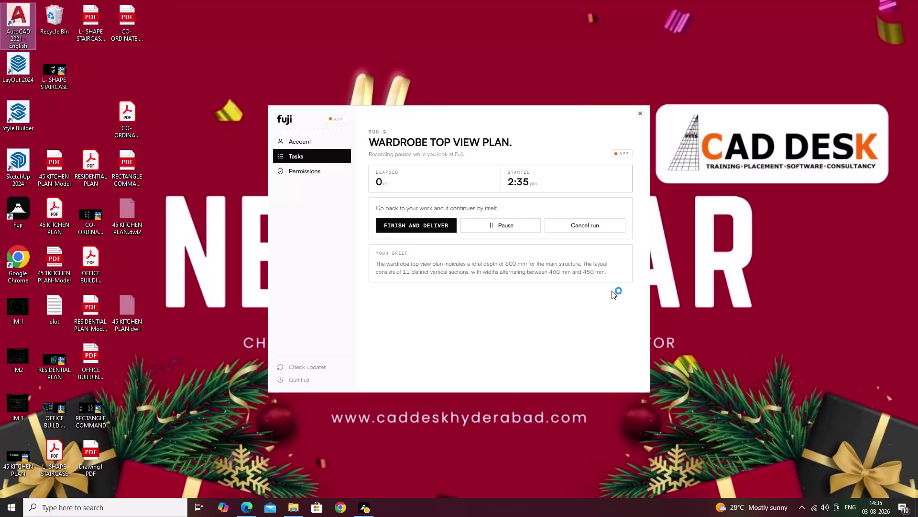
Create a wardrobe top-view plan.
Leave the Fuji task running and bring up AutoCAD 2021's start page.
key(space)
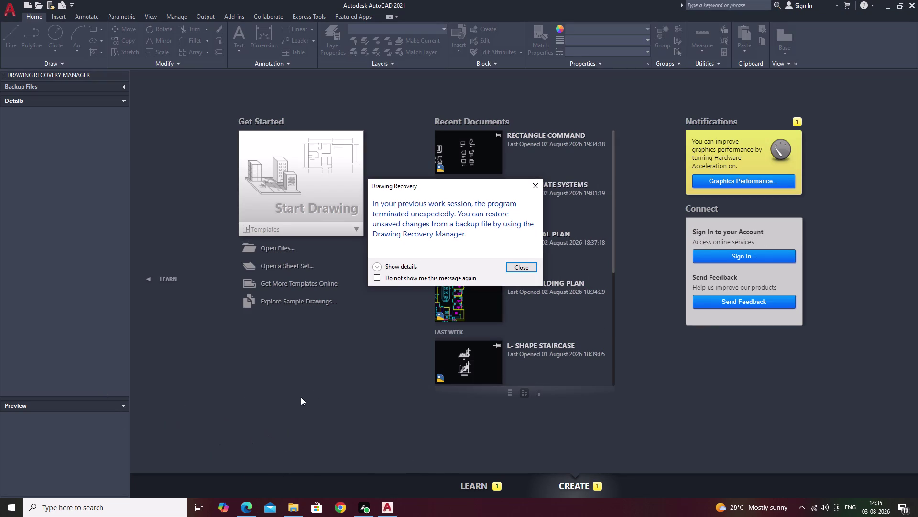
Dismiss the Drawing Recovery notice.
click(314, 173)
right_click(539, 184)
click(539, 183)
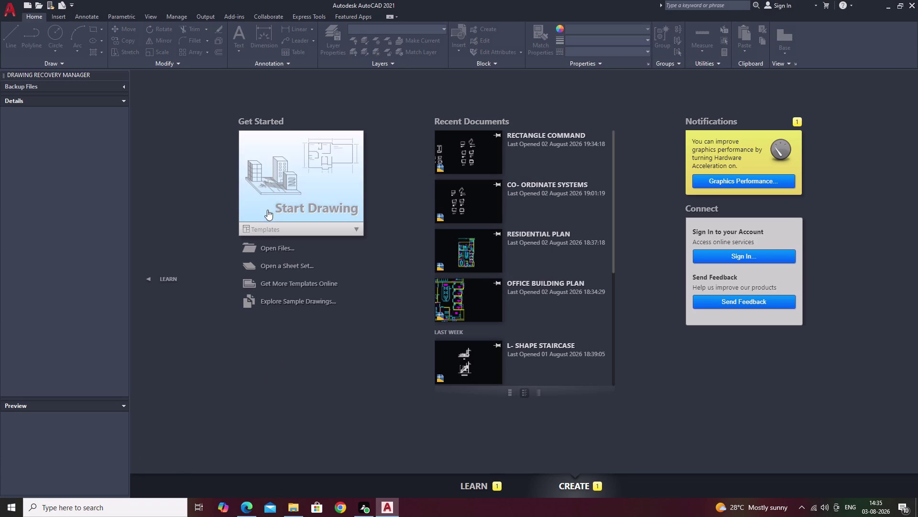
Start a new blank drawing, Drawing1, from the start page.
double_click(288, 166)
click(311, 185)
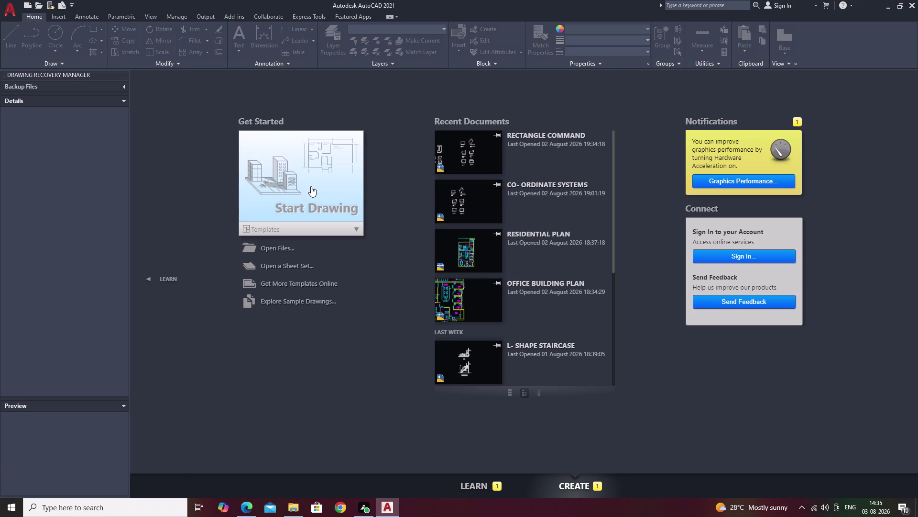
click(311, 186)
key(Escape)
click(322, 189)
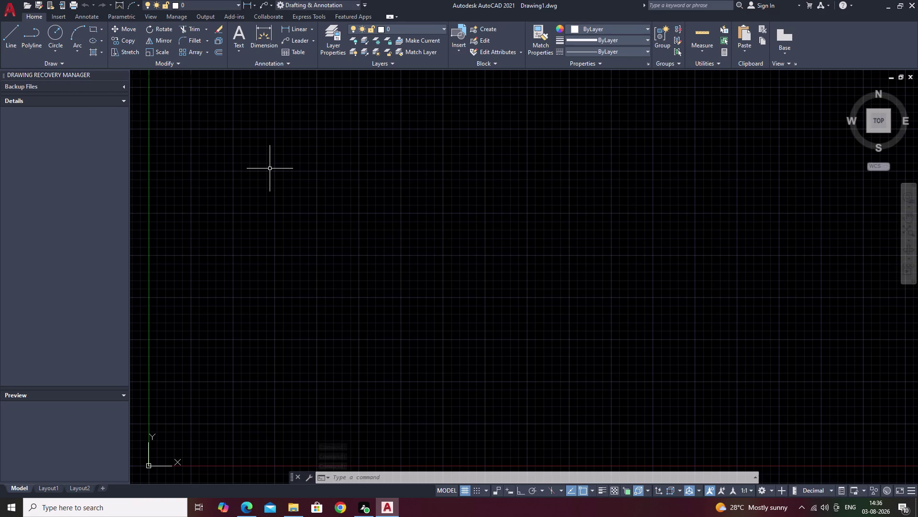
Narrow the recovery panel and set Drawing Units length precision to 0 via UN.
drag(130, 233, 39, 234)
scroll(down, 3)
scroll(down, 3)
middle_drag(449, 247, 264, 354)
middle_drag(342, 325, 568, 315)
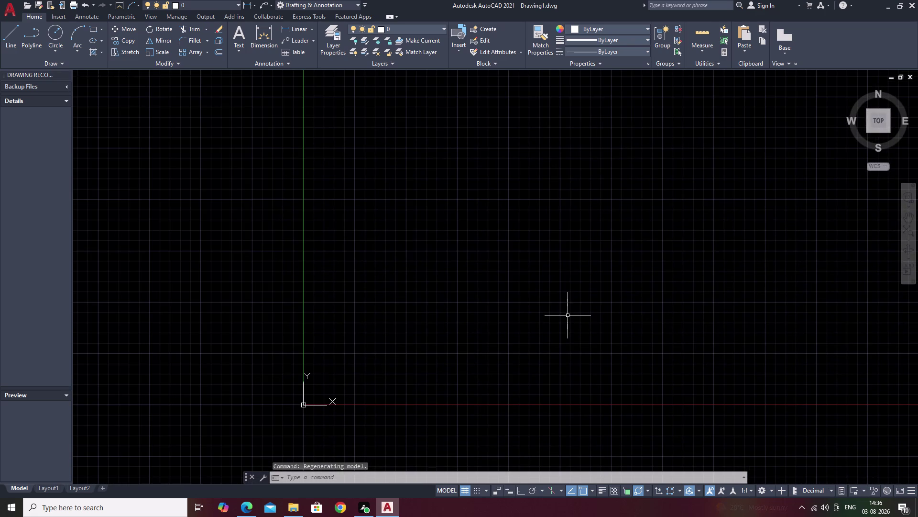
text(UN)
key(space)
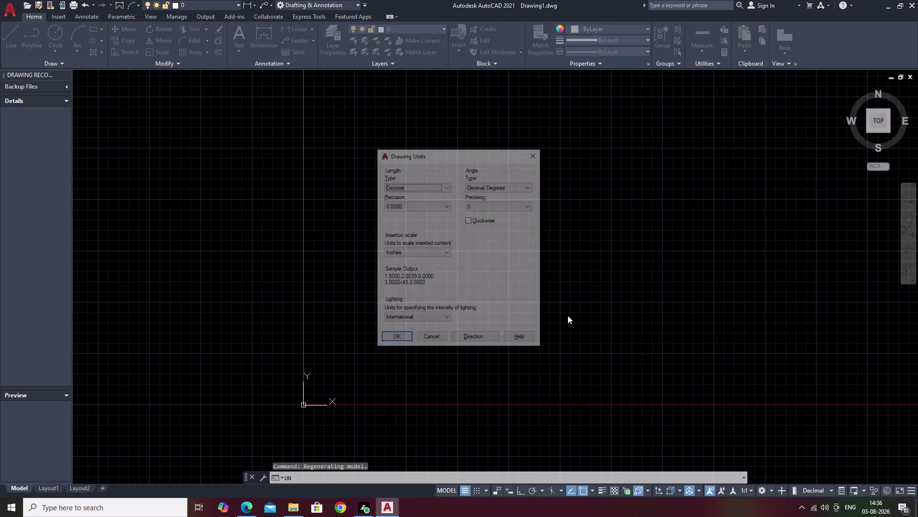
click(430, 206)
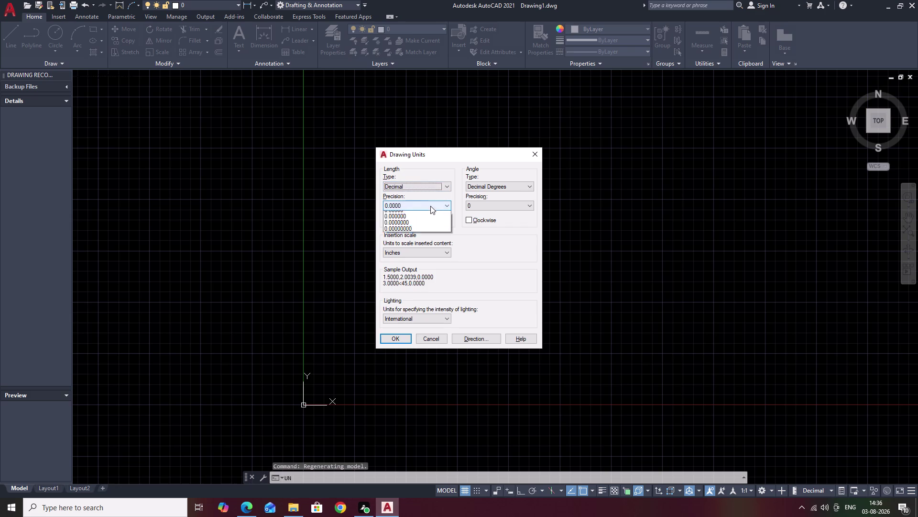
click(427, 215)
click(431, 251)
click(551, 251)
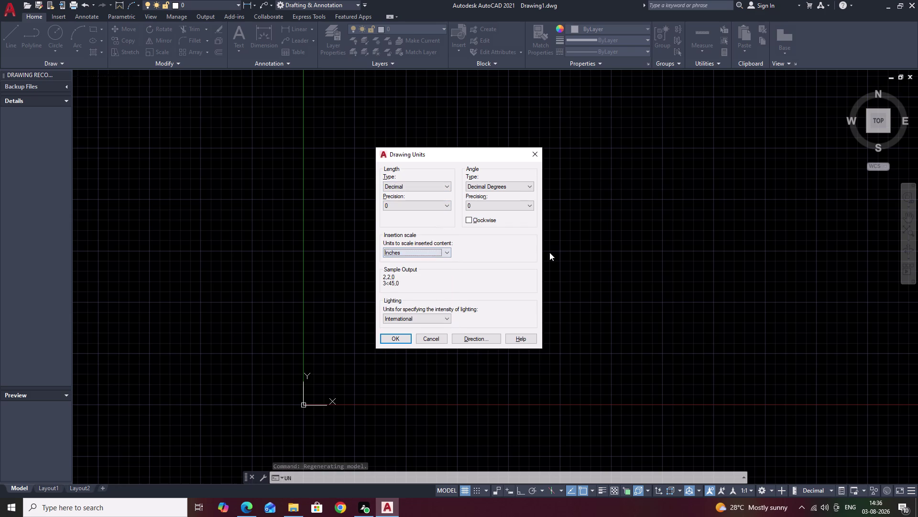
click(404, 338)
Open the dimension style manager and begin modifying the Standard style.
text(D)
key(space)
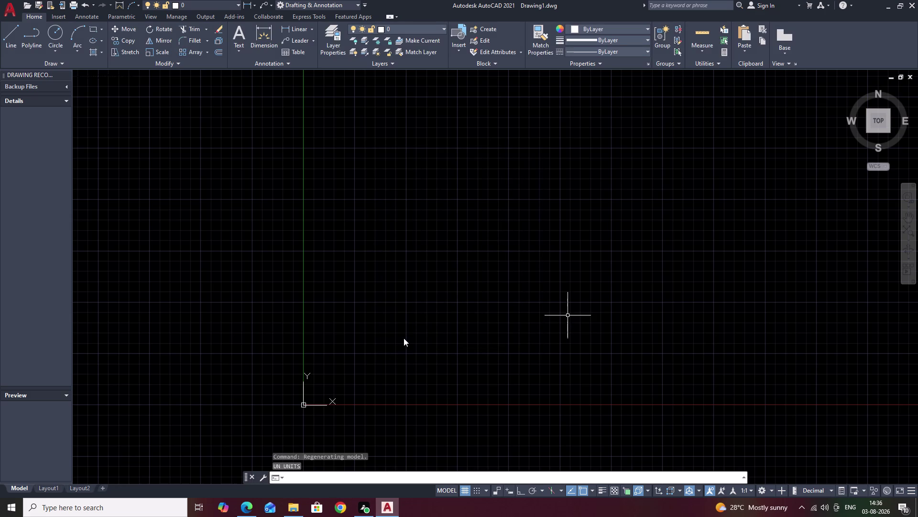
click(554, 231)
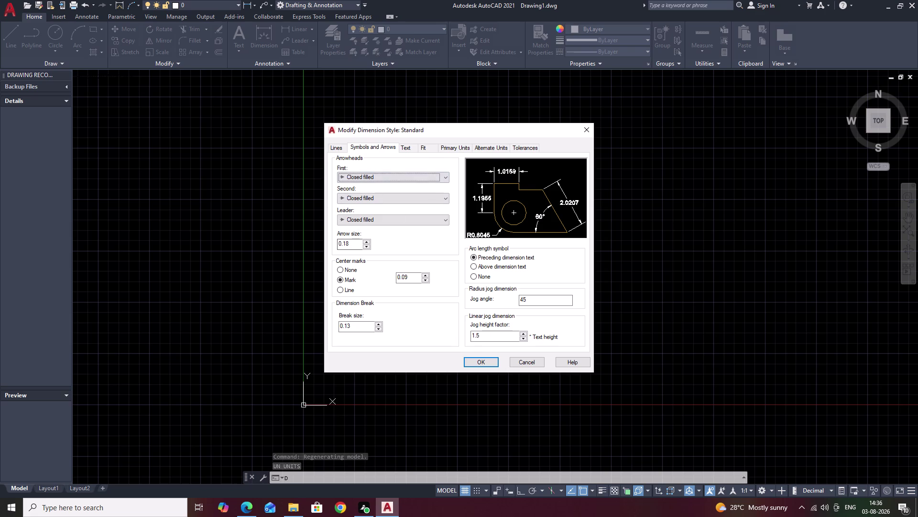
Set the Standard style's arrow size to 60 and text height to 60.
drag(352, 244, 317, 247)
key(BackSpace)
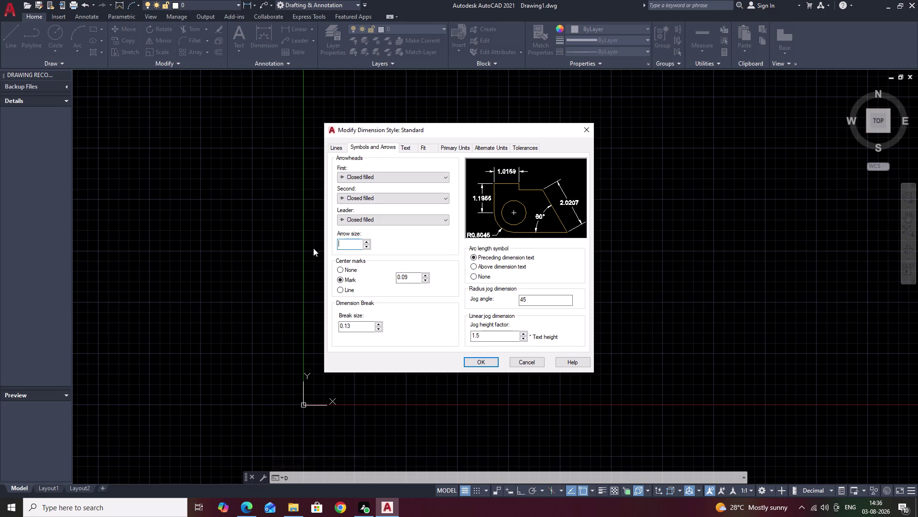
text(100)
key(BackSpace)
key(BackSpace)
key(BackSpace)
text(60)
click(409, 148)
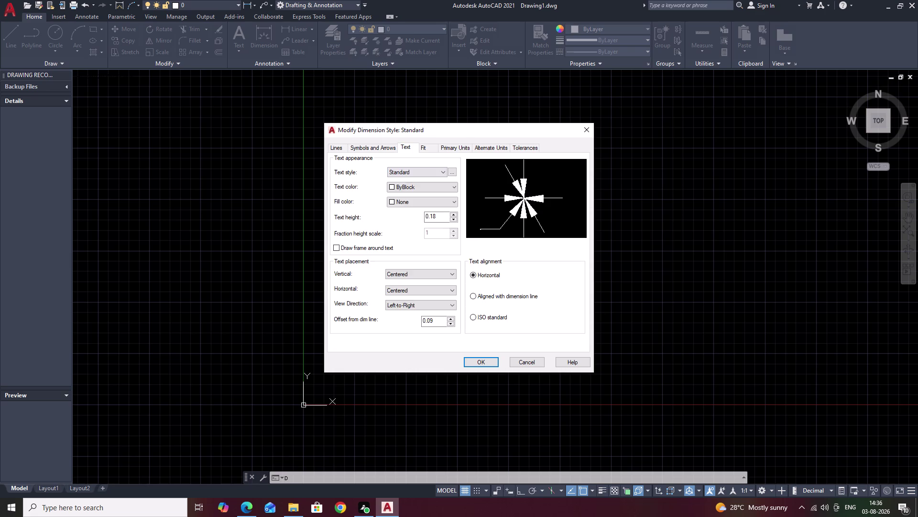
drag(438, 216, 408, 217)
key(BackSpace)
text(60)
Keep decimal unit format with whole-number primary units precision.
click(468, 148)
click(436, 169)
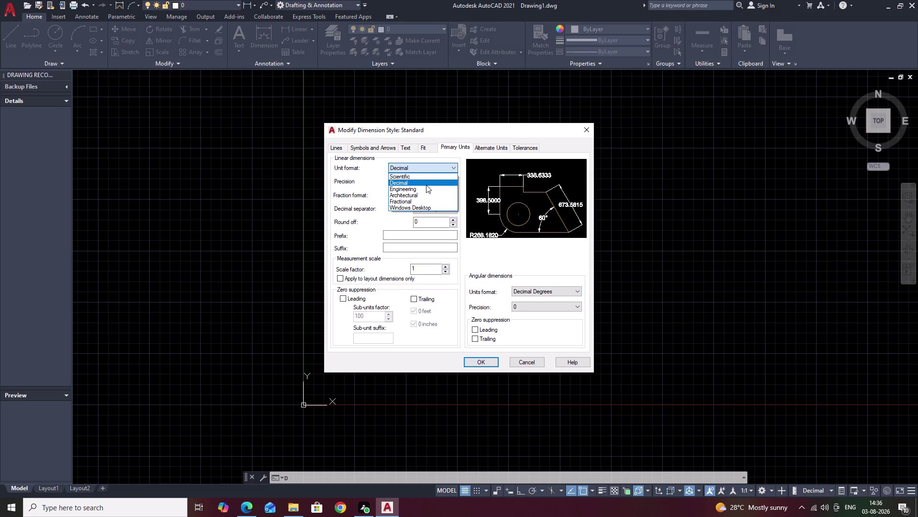
click(426, 185)
click(424, 182)
click(422, 189)
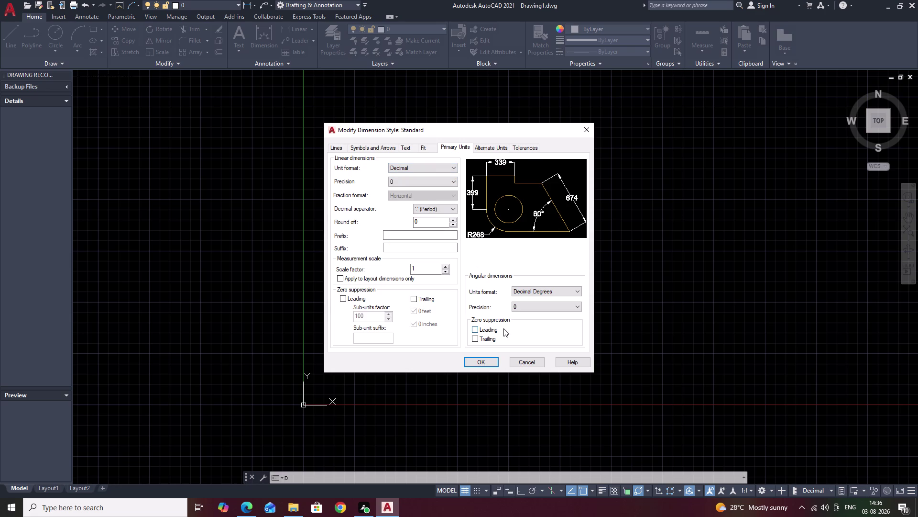
Review the text and arrow settings, then save the Standard style changes.
click(408, 147)
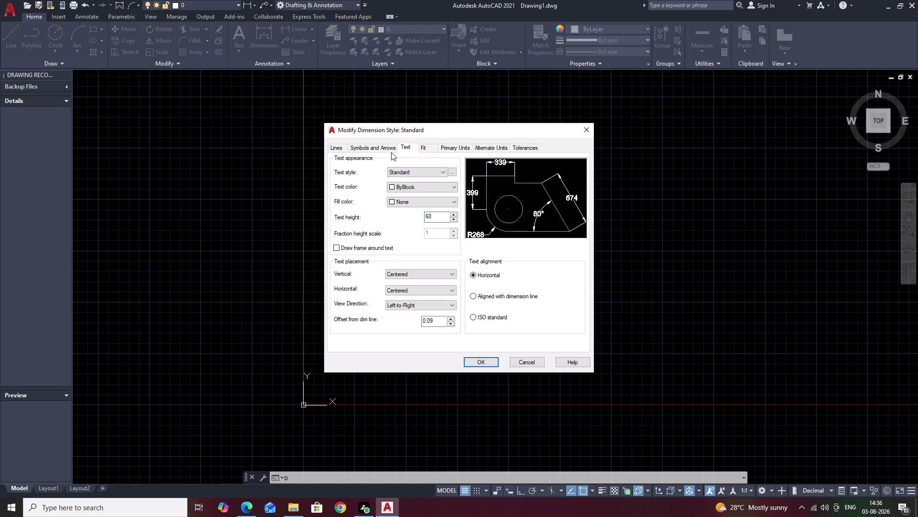
click(391, 147)
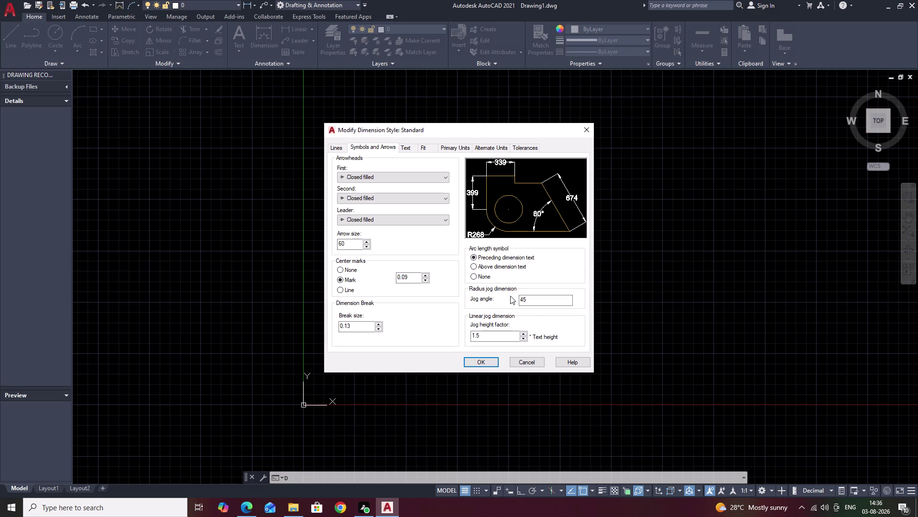
click(489, 364)
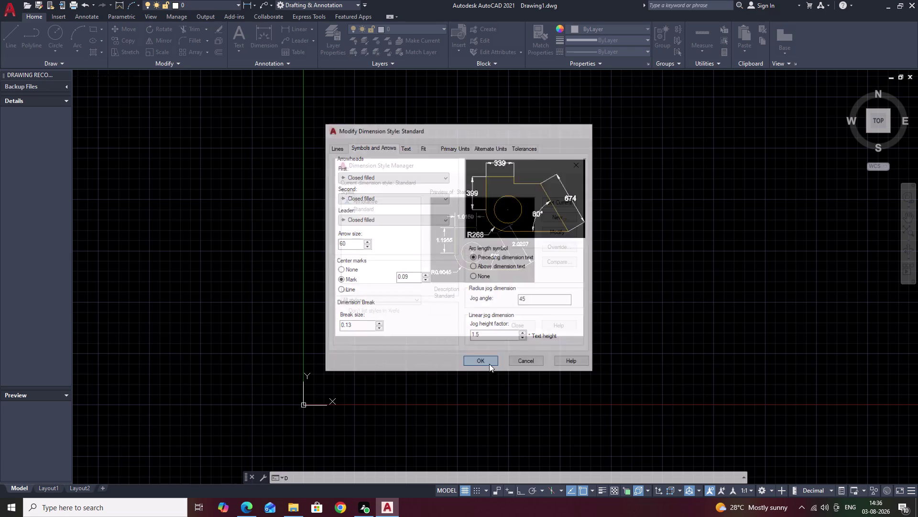
click(522, 326)
middle_drag(656, 245, 602, 261)
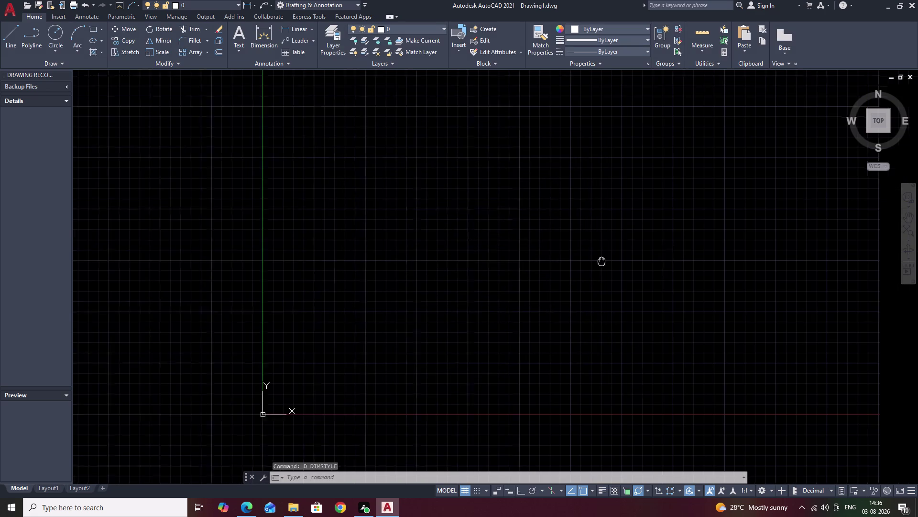
middle_drag(602, 260, 357, 388)
middle_drag(444, 325, 420, 346)
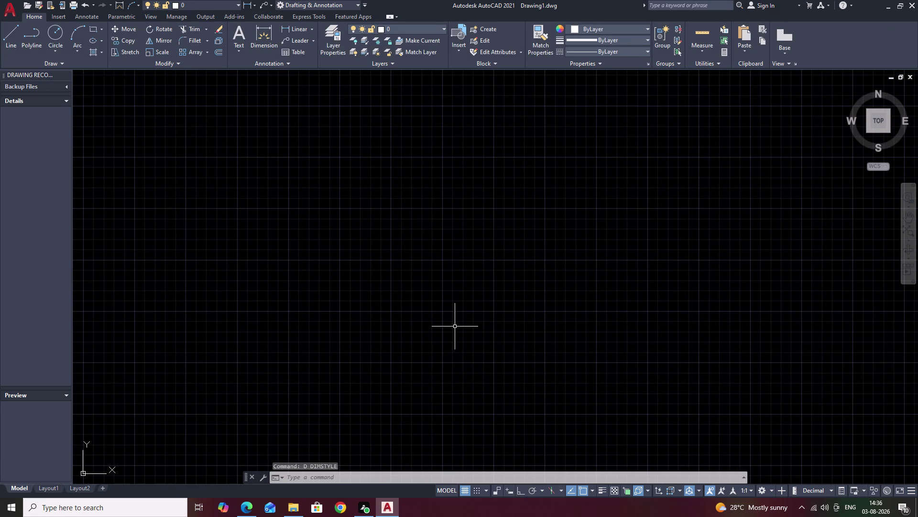
text(L)
key(space)
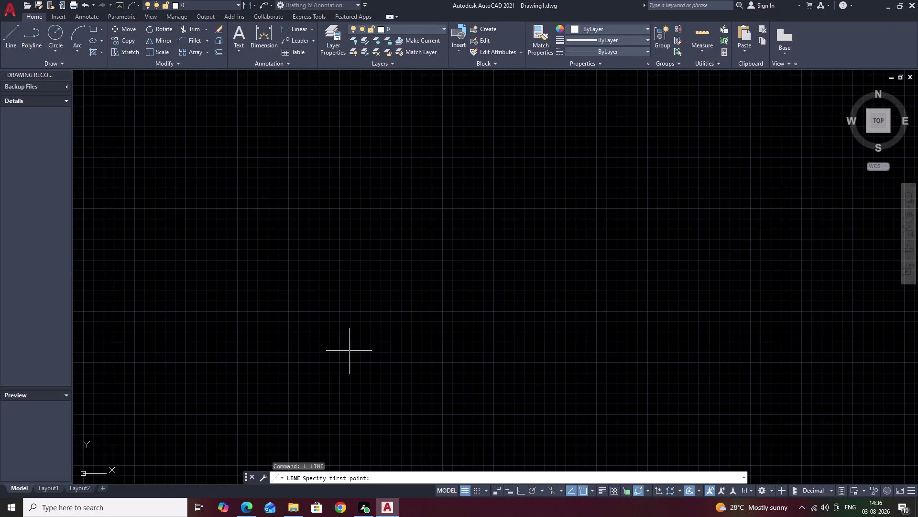
click(339, 362)
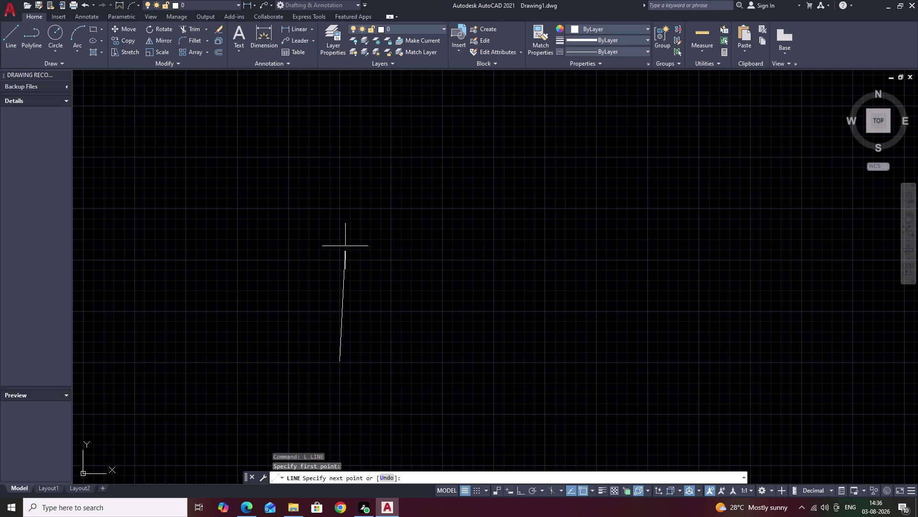
key(F8)
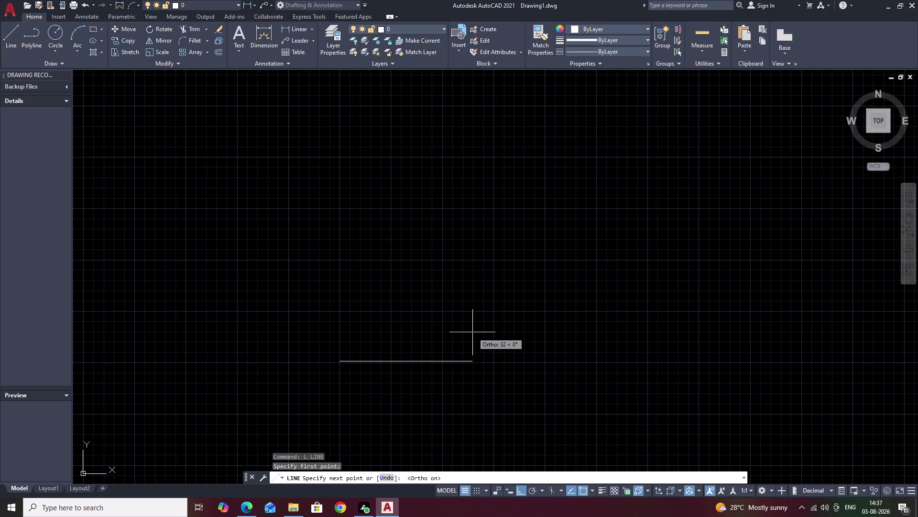
text(230)
key(space)
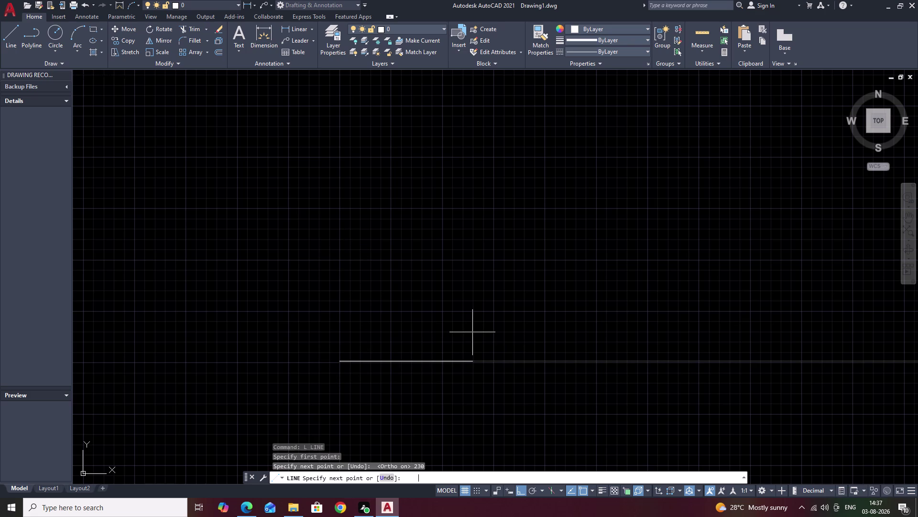
scroll(down, 3)
scroll(down, 3)
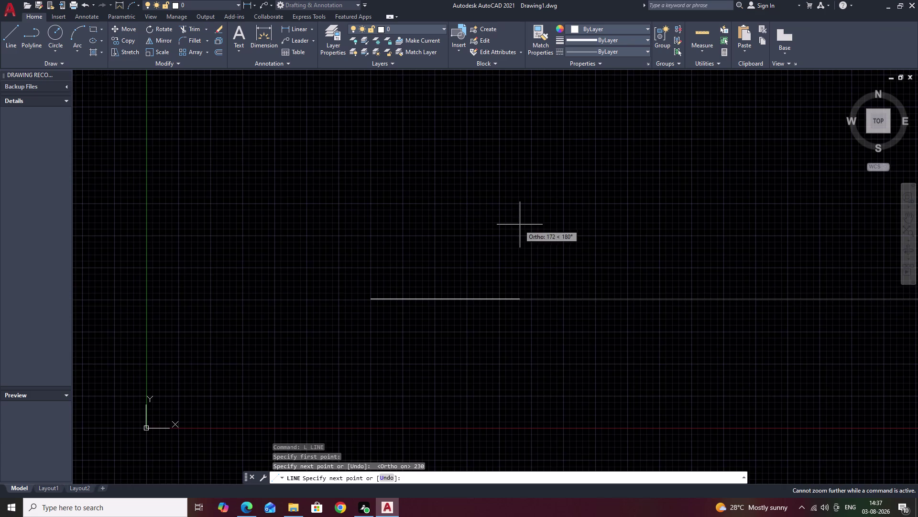
scroll(down, 3)
key(Escape)
scroll(down, 3)
middle_drag(701, 303, 535, 341)
click(549, 335)
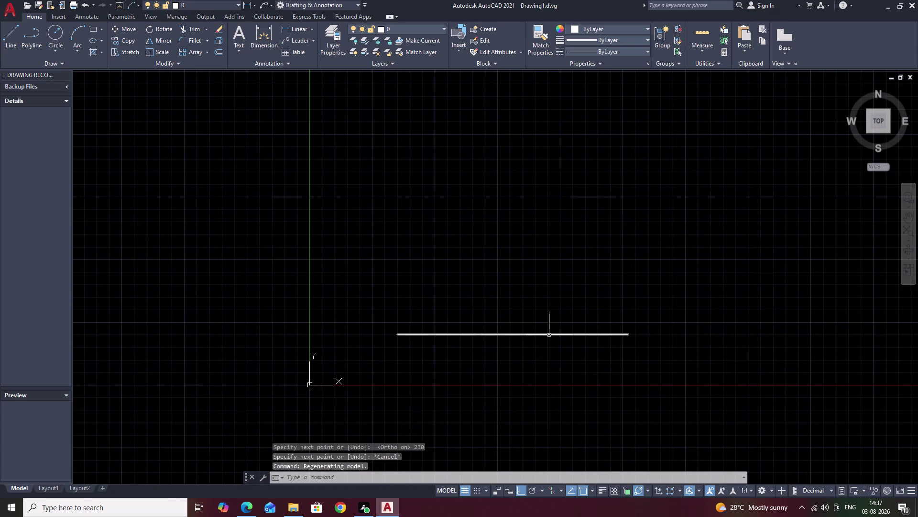
text(E)
key(space)
middle_drag(551, 266, 306, 390)
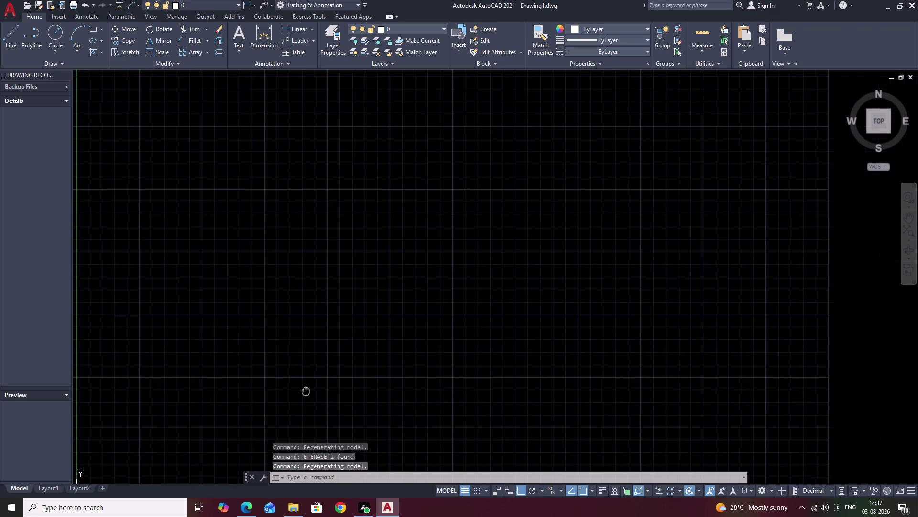
scroll(down, 3)
middle_drag(419, 308, 284, 390)
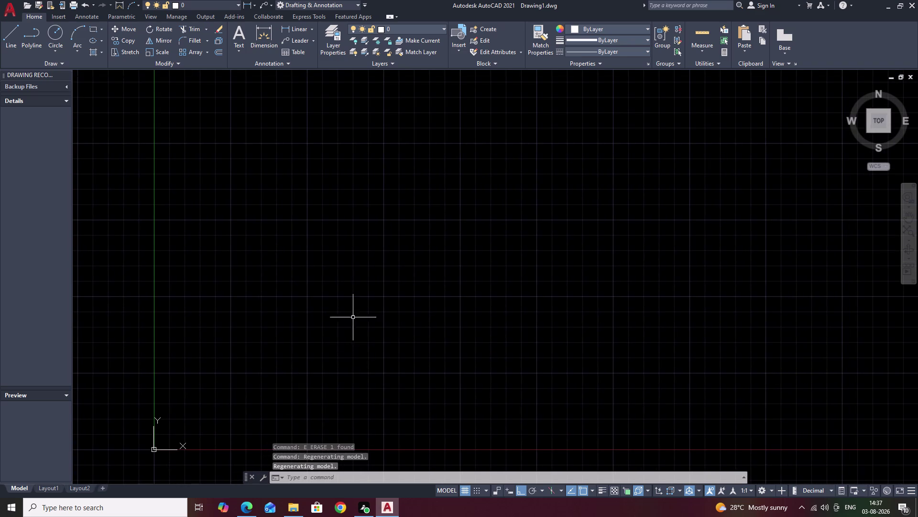
middle_drag(389, 304, 293, 330)
text(L)
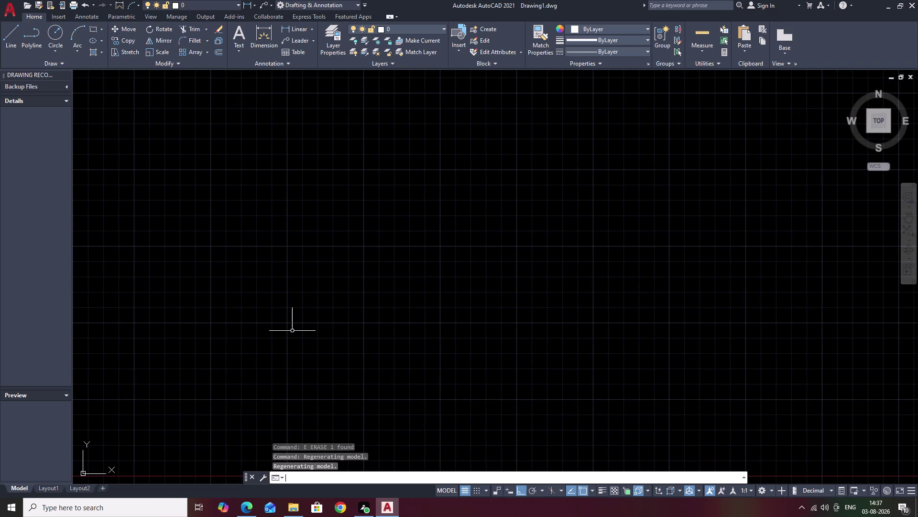
key(space)
click(307, 321)
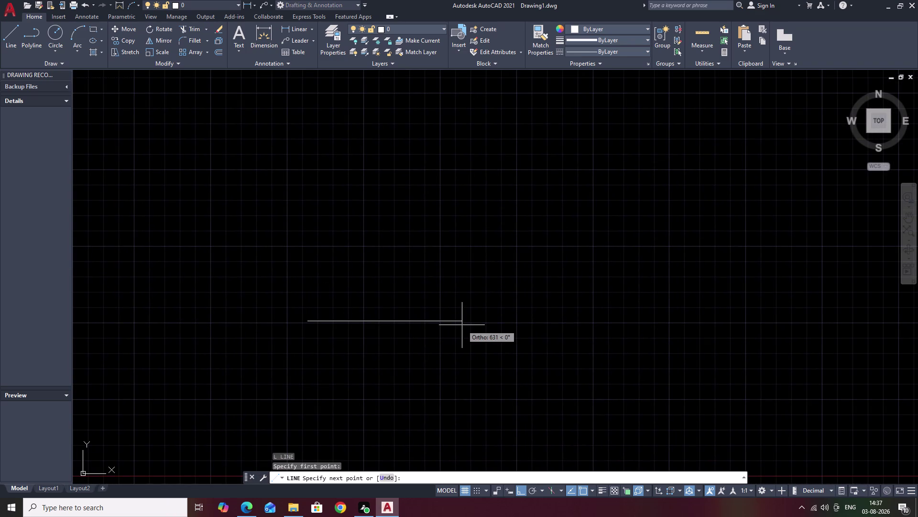
text(230)
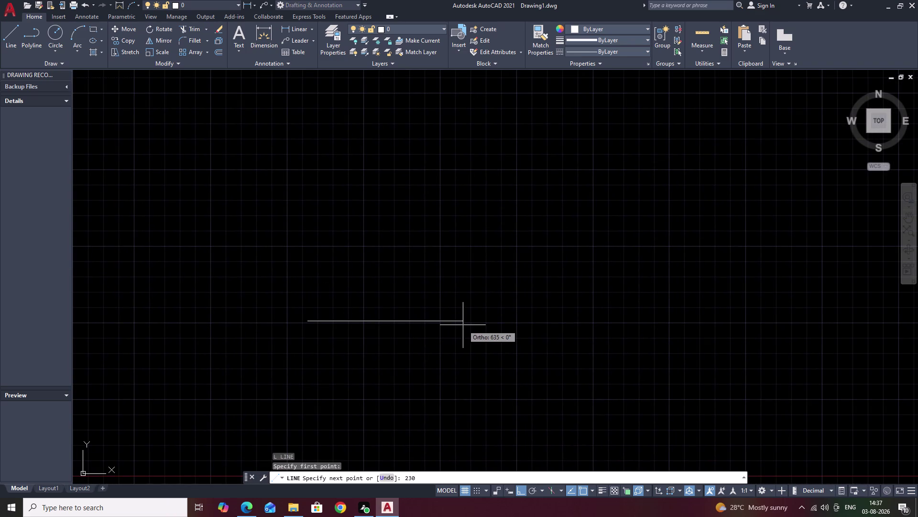
key(space)
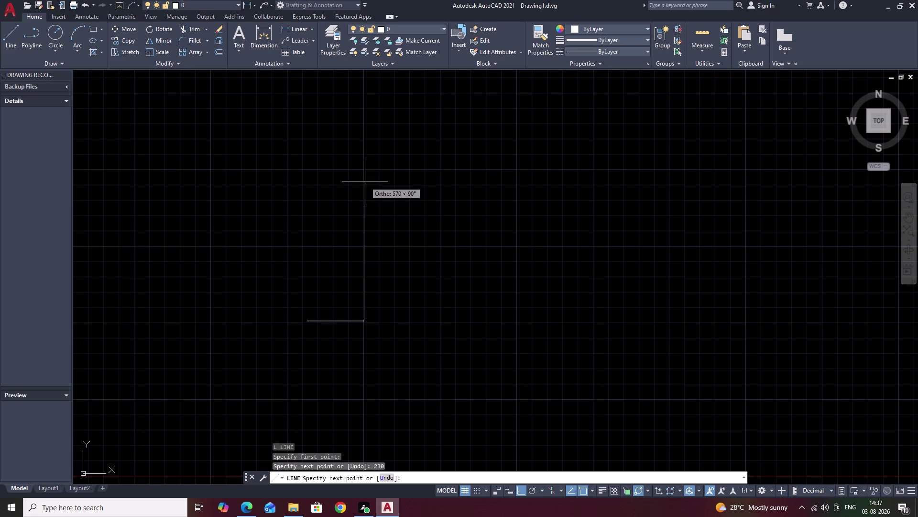
text(6)
text(00)
key(space)
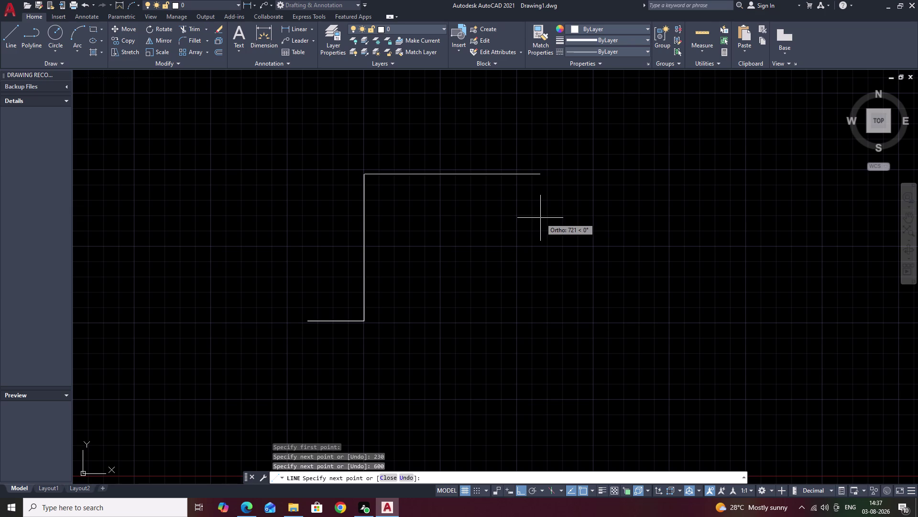
text(46)
text(0)
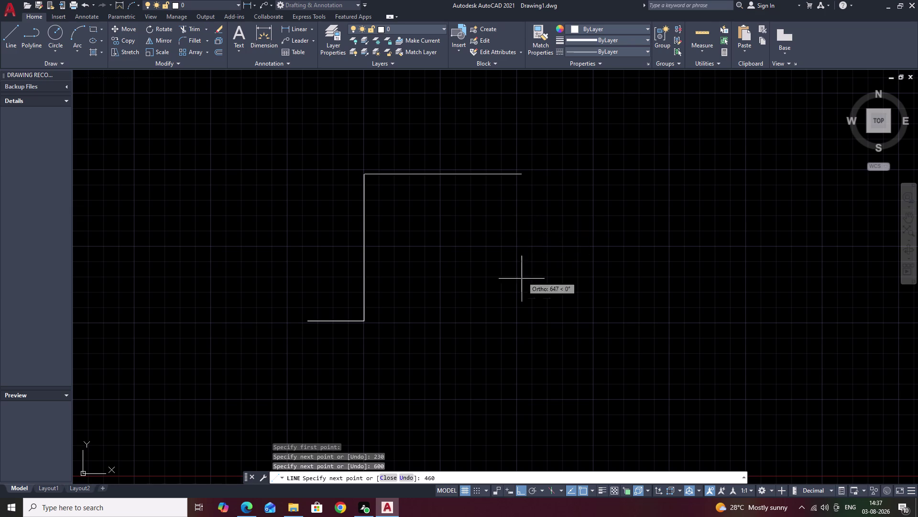
key(space)
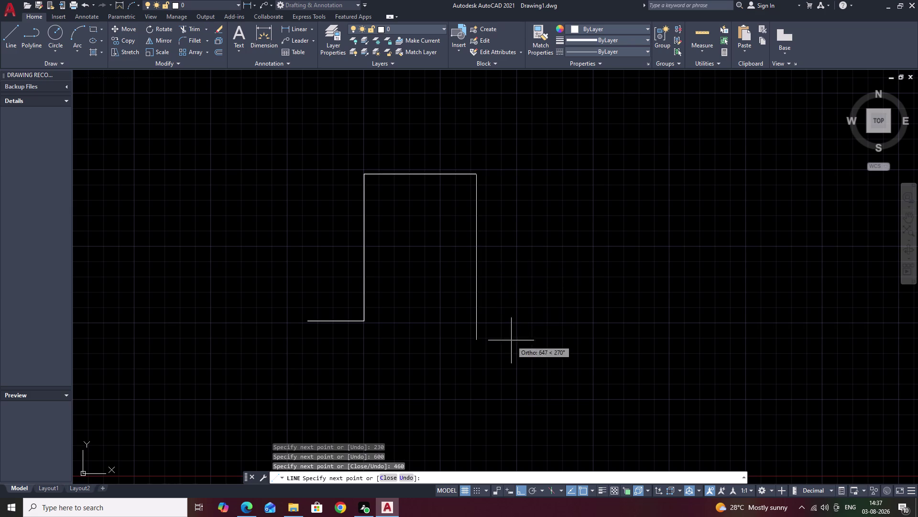
text(6)
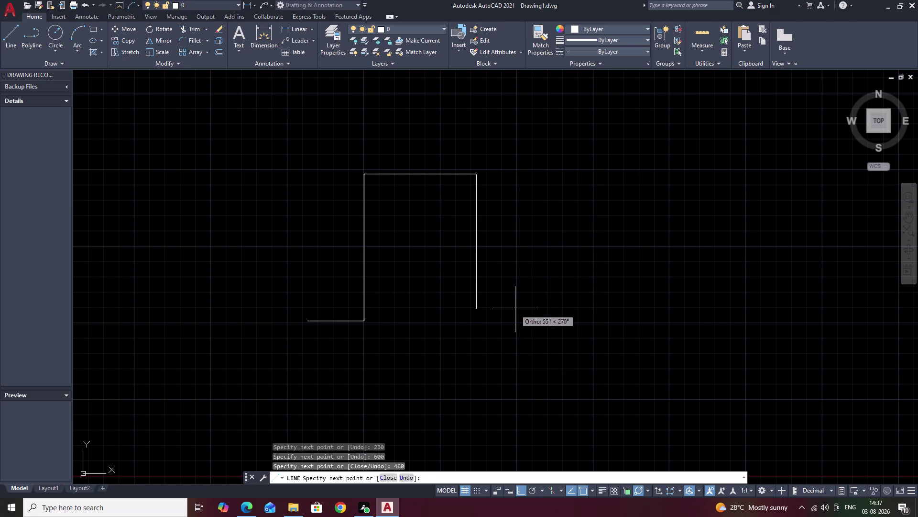
text(00)
key(space)
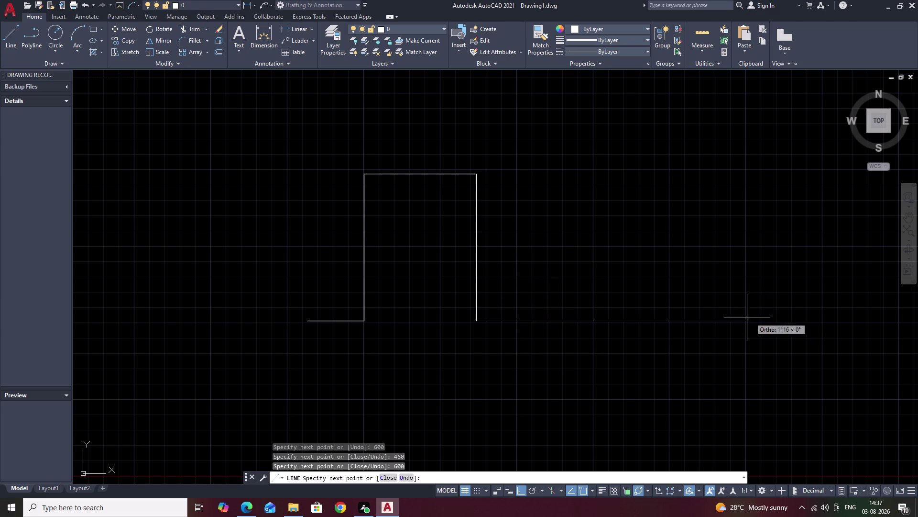
key(Escape)
scroll(down, 3)
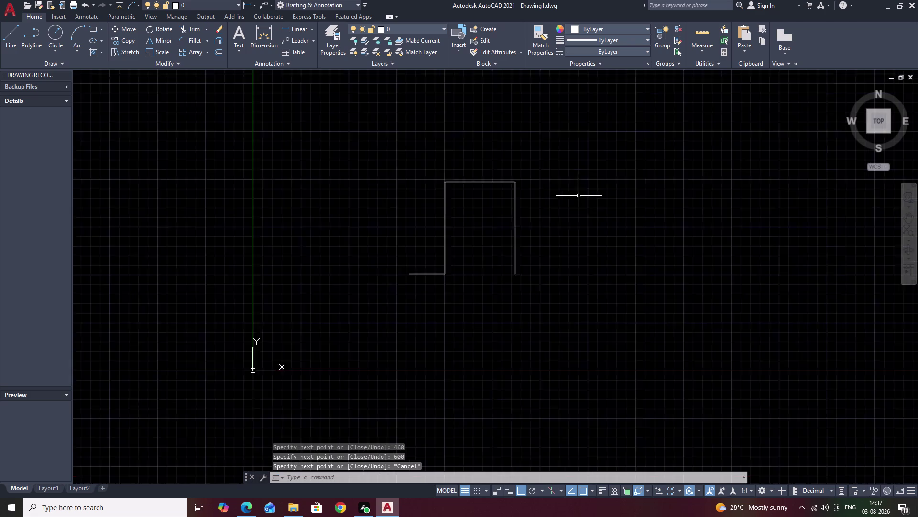
middle_drag(645, 216, 550, 242)
drag(501, 183, 468, 182)
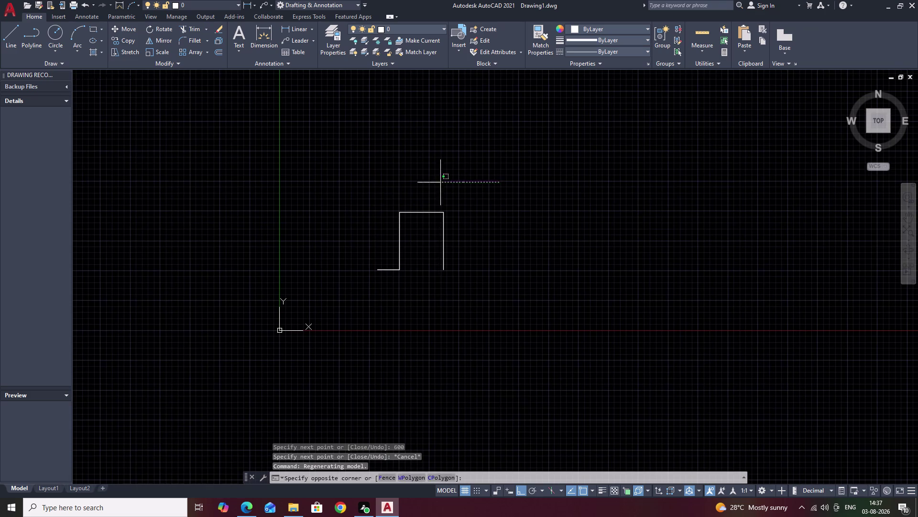
drag(468, 183, 468, 331)
text(E)
key(space)
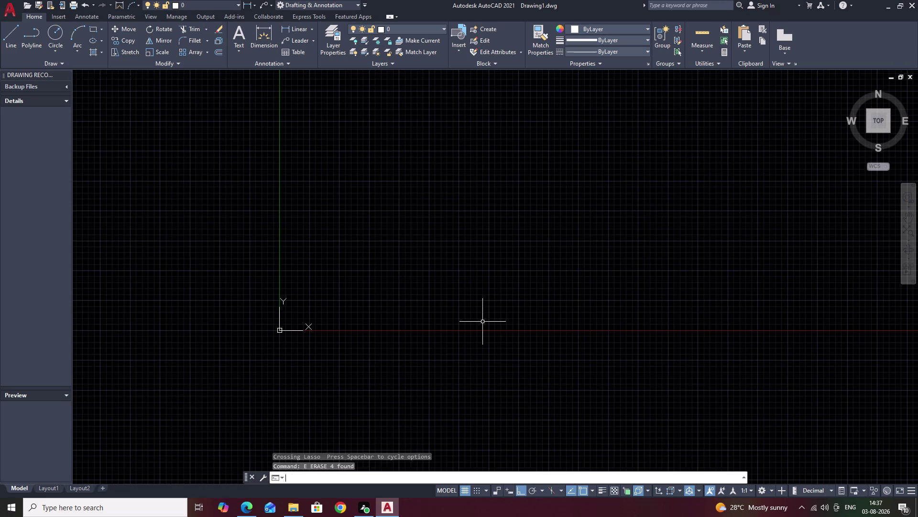
middle_drag(540, 257, 467, 287)
key(x)
Place a horizontal construction line with XL after abandoning a vertical one.
text(L)
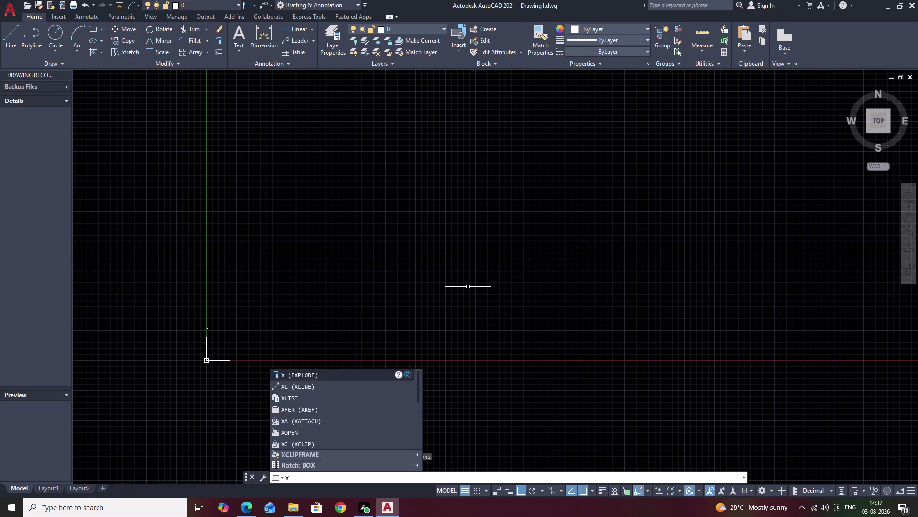
key(space)
scroll(down, 3)
text(V)
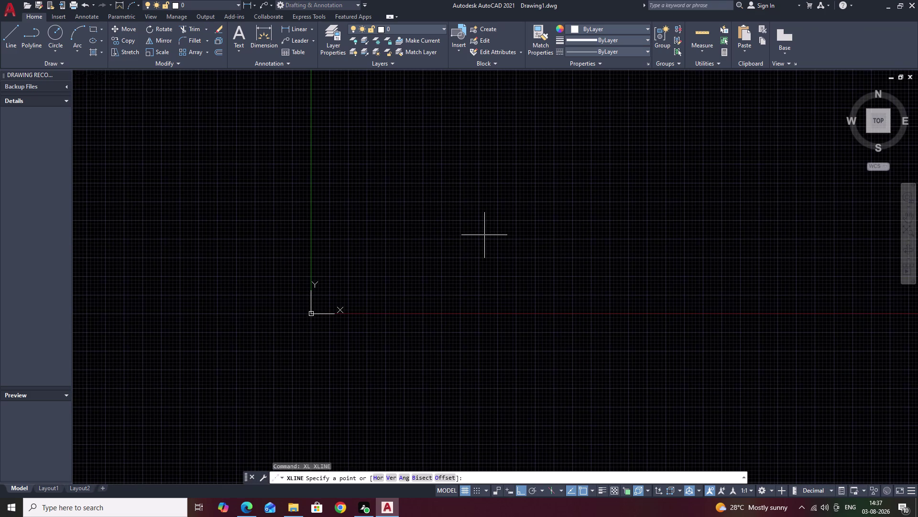
key(space)
middle_drag(474, 219, 400, 286)
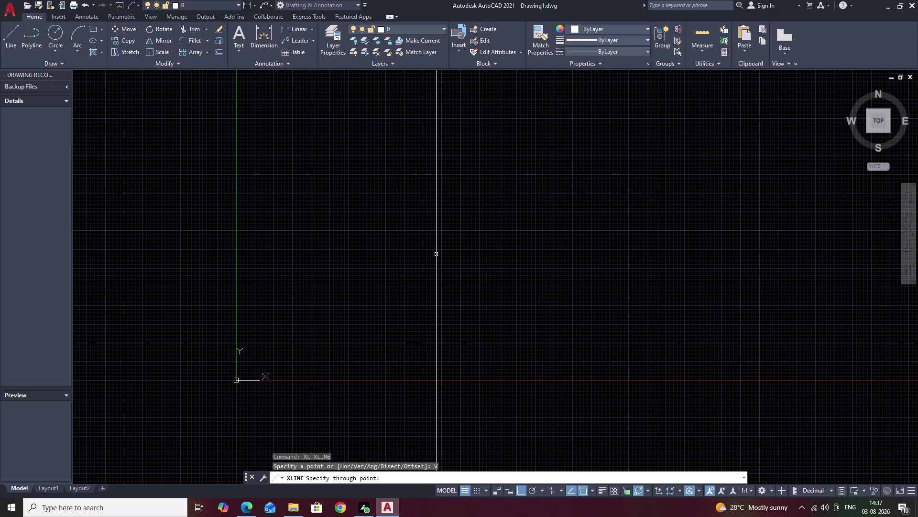
key(Escape)
text(XL)
key(space)
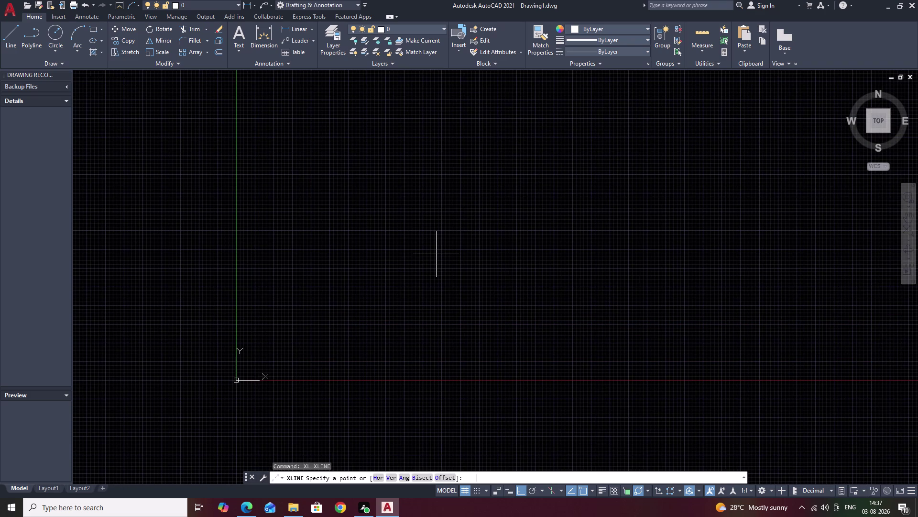
text(H)
key(space)
middle_drag(567, 206, 241, 319)
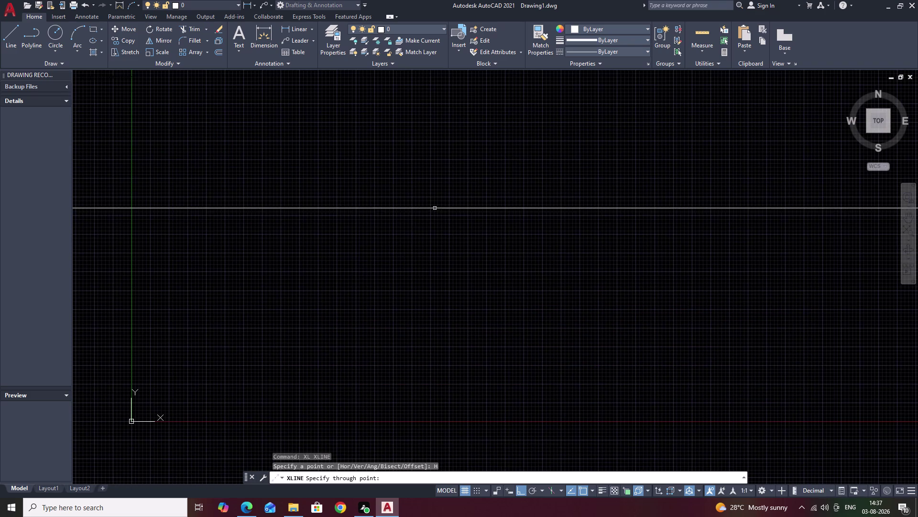
click(437, 197)
key(Escape)
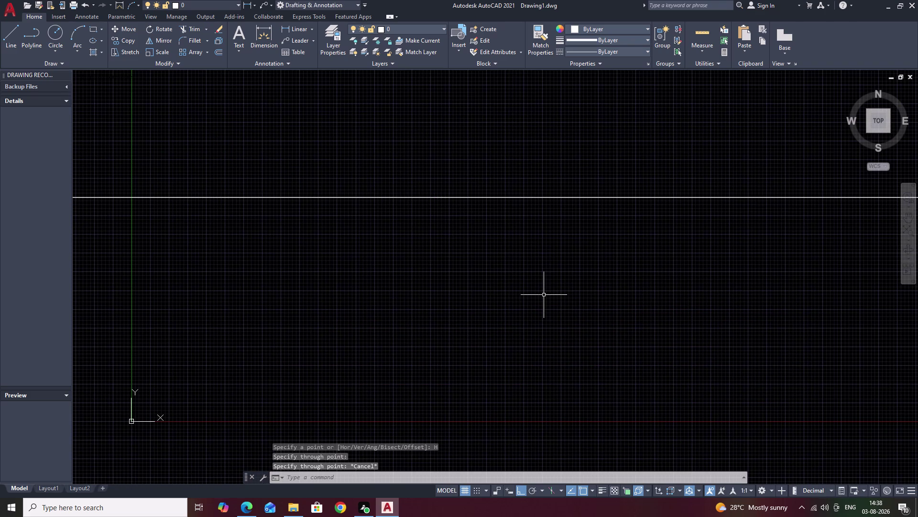
Place a vertical construction line crossing the horizontal one.
text(L)
key(space)
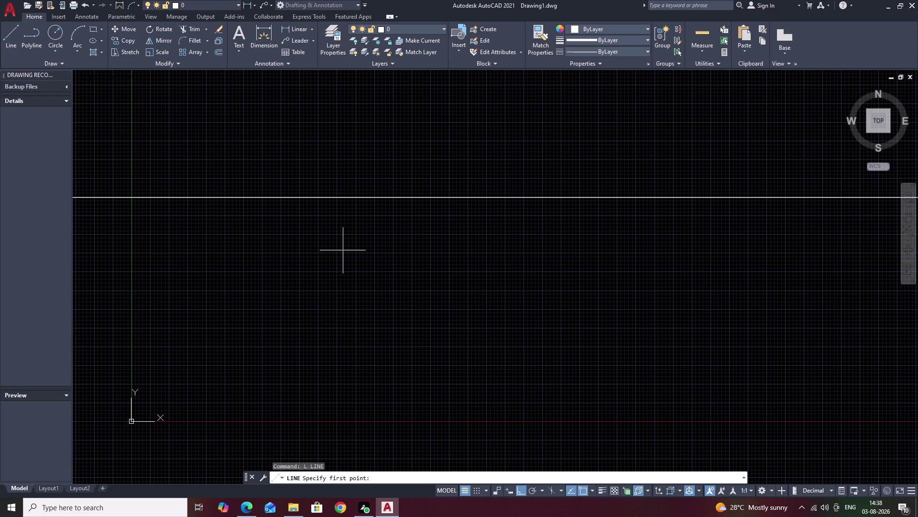
key(Escape)
text(XL)
key(space)
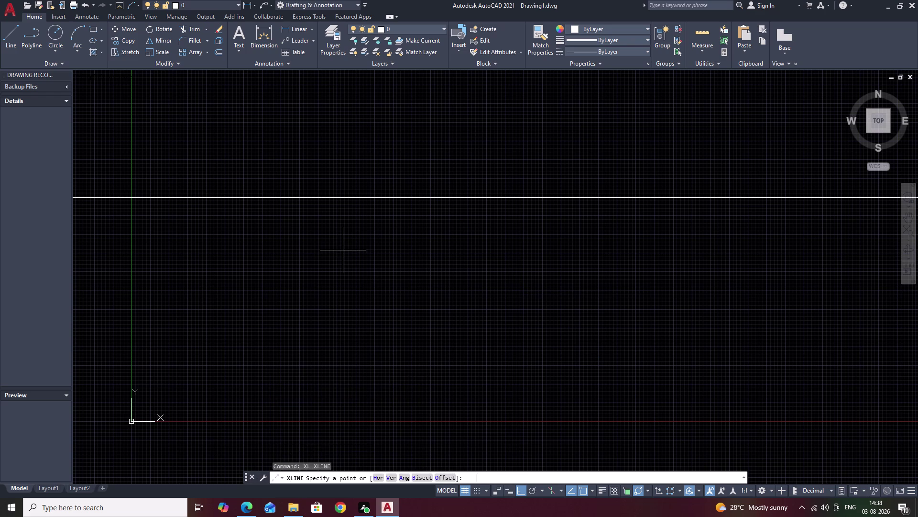
text(V)
key(space)
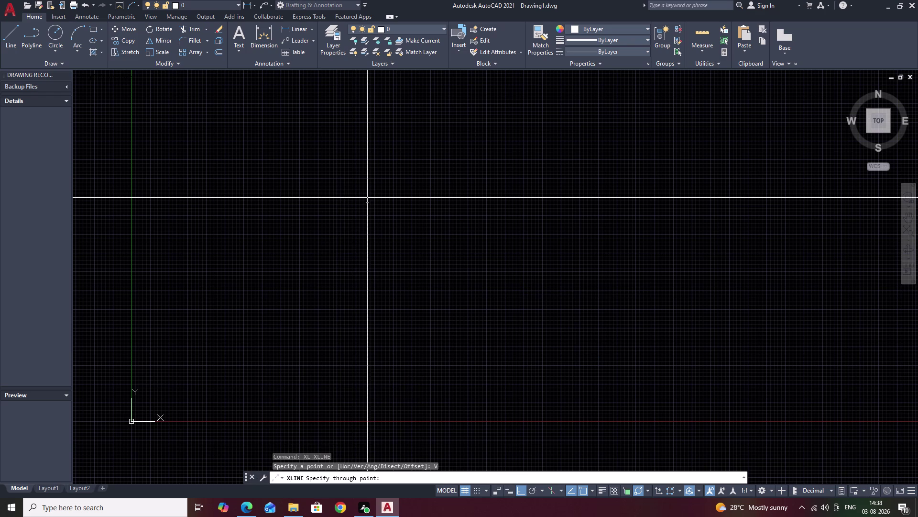
click(353, 199)
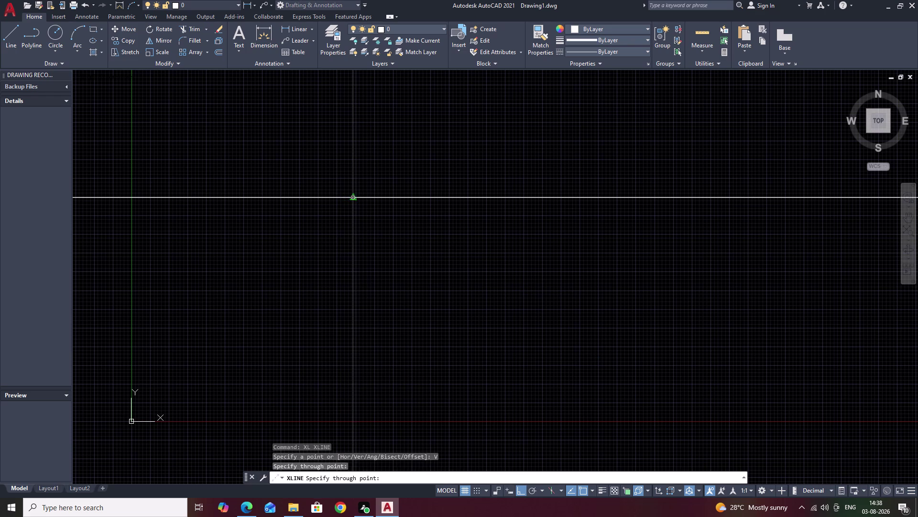
key(Escape)
Trim away the left and upper ends of the crossing construction lines.
text(TR)
key(space)
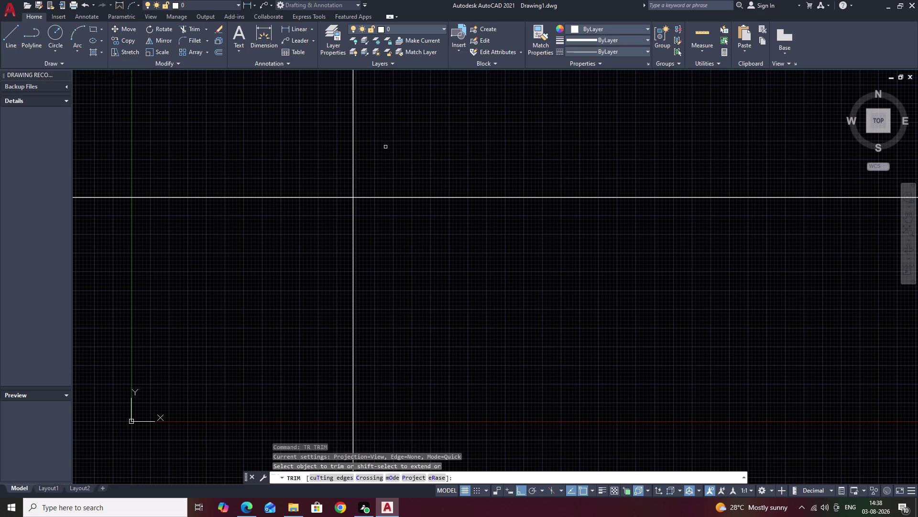
drag(401, 129, 323, 259)
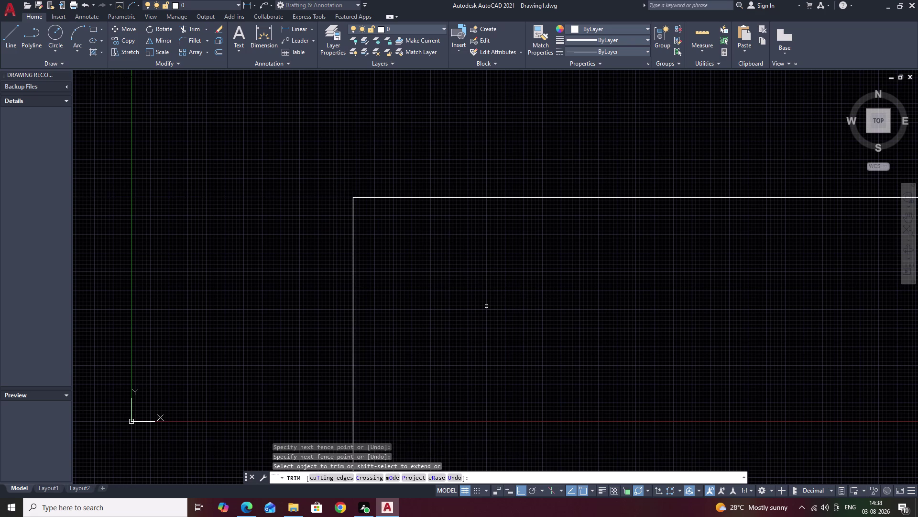
key(x)
text(L)
key(space)
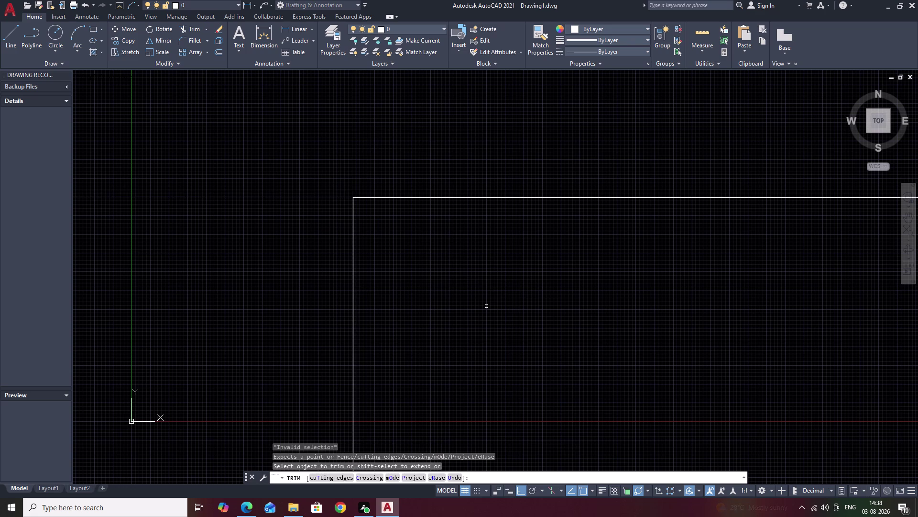
key(Escape)
Place another horizontal construction line below the top edge.
text(X)
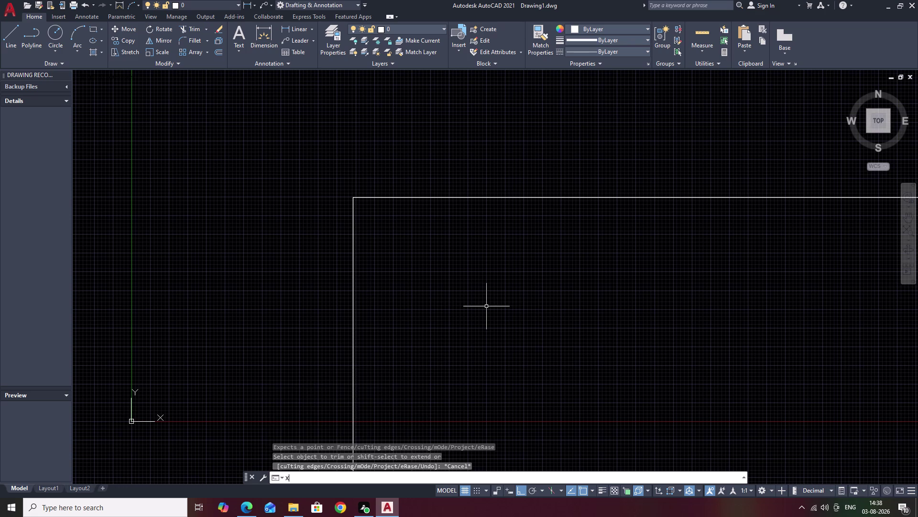
text(L H)
key(space)
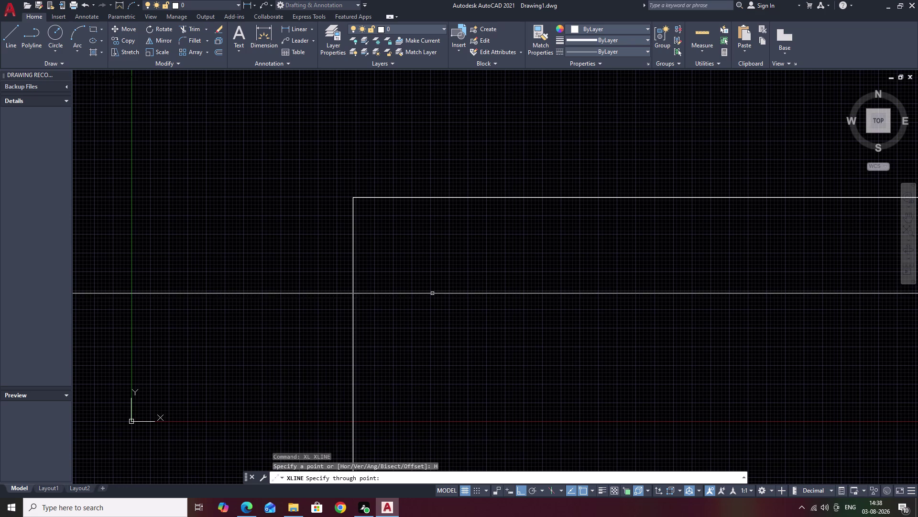
key(Escape)
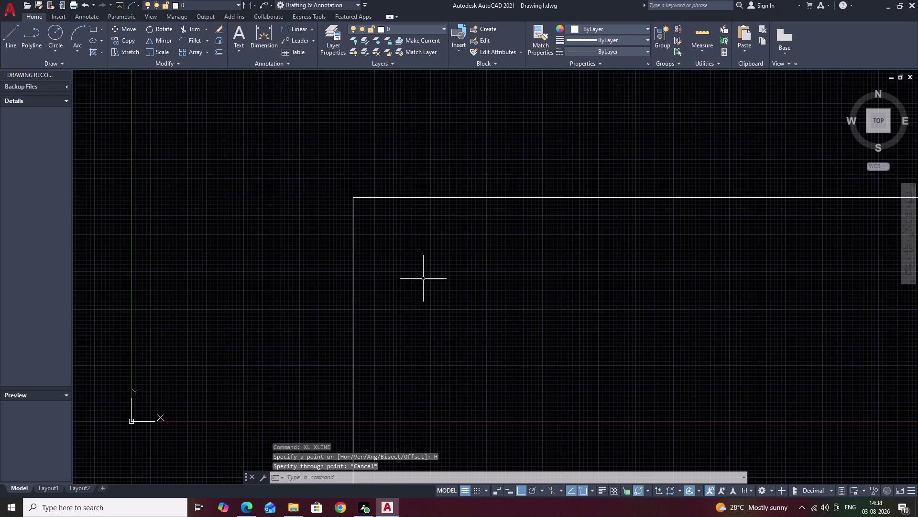
key(Escape)
key(space)
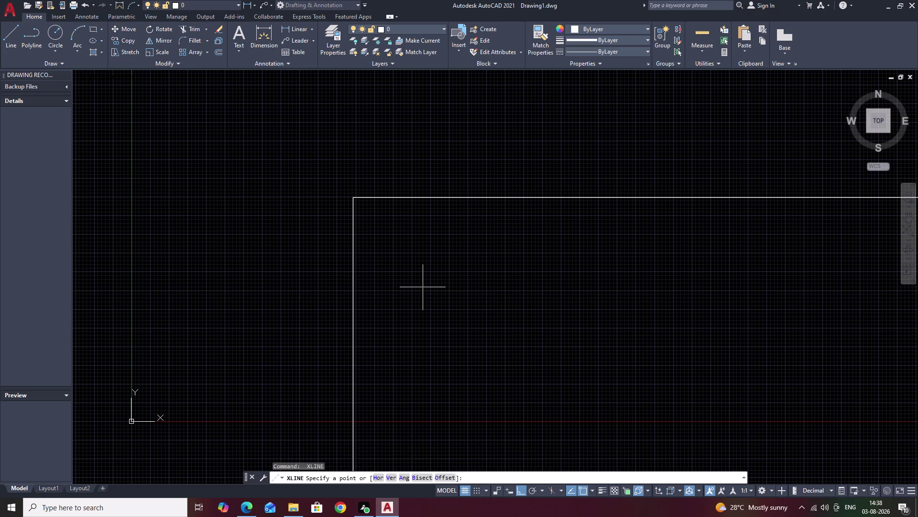
text(H)
key(space)
click(423, 287)
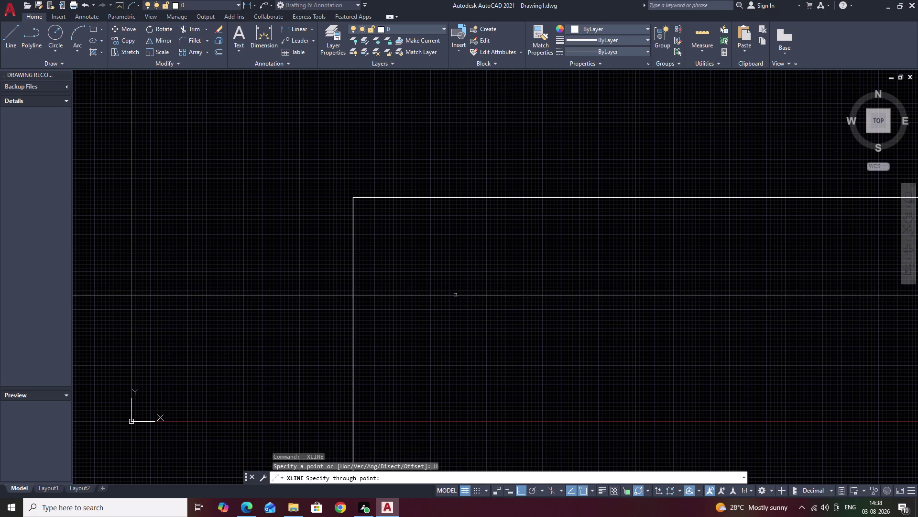
click(455, 288)
key(Escape)
Trim line ends left of the vertical edge and below the strip.
key(t)
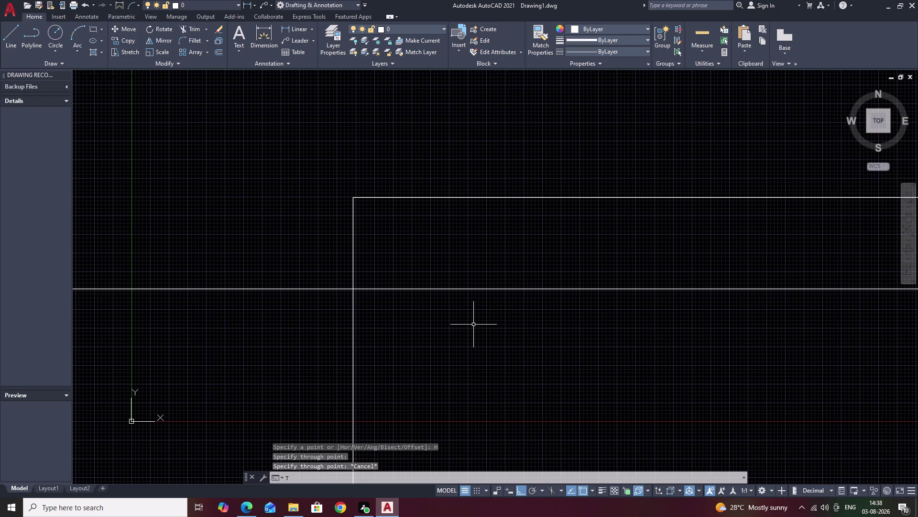
text(R)
key(space)
drag(532, 317, 219, 365)
drag(291, 244, 296, 359)
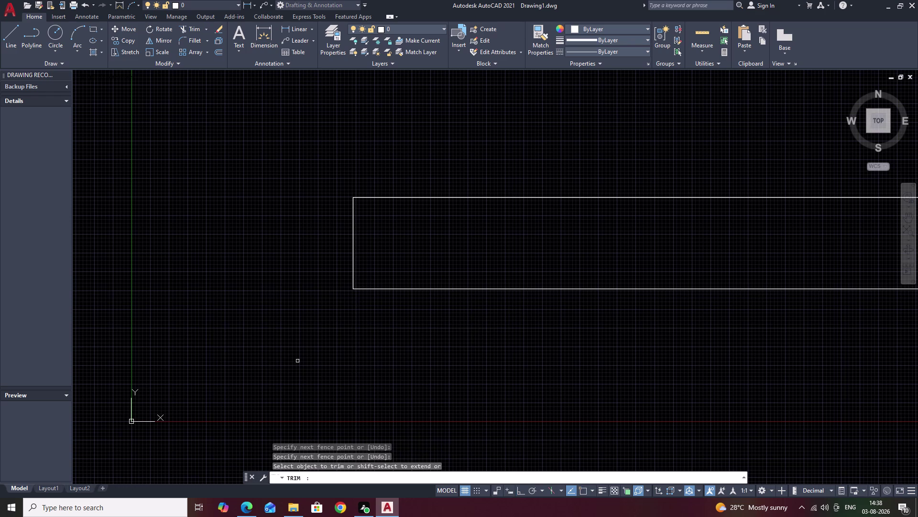
scroll(down, 3)
middle_drag(431, 332, 421, 378)
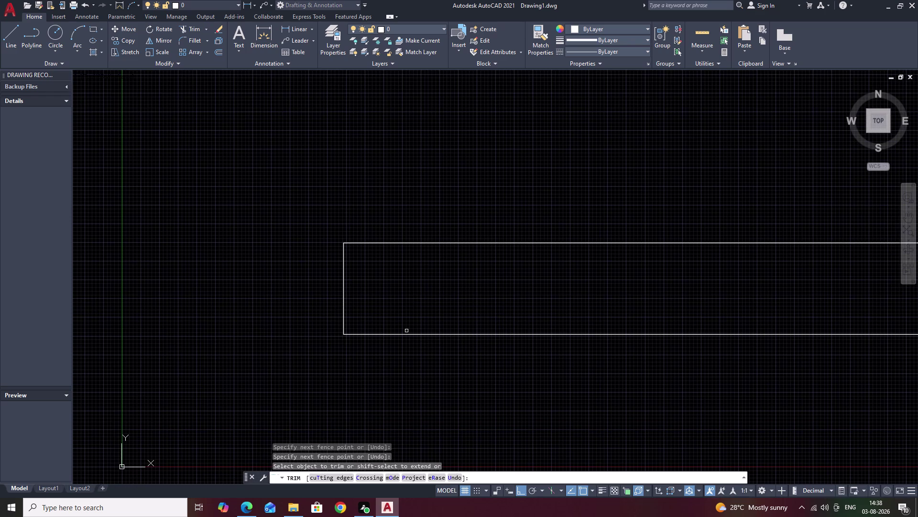
key(Escape)
text(L)
key(space)
drag(404, 311, 404, 322)
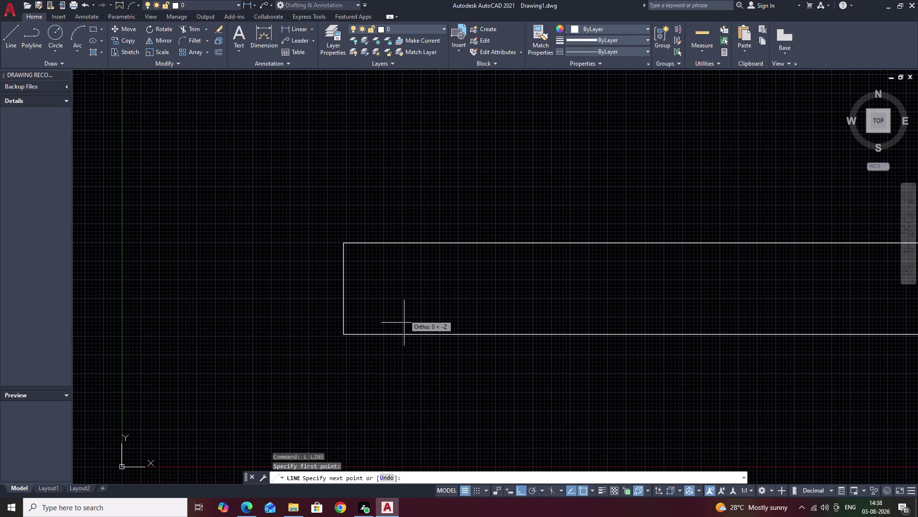
Draw a temporary line down from the bottom edge and trim past it.
drag(404, 323, 402, 385)
click(402, 385)
key(Escape)
text(TR)
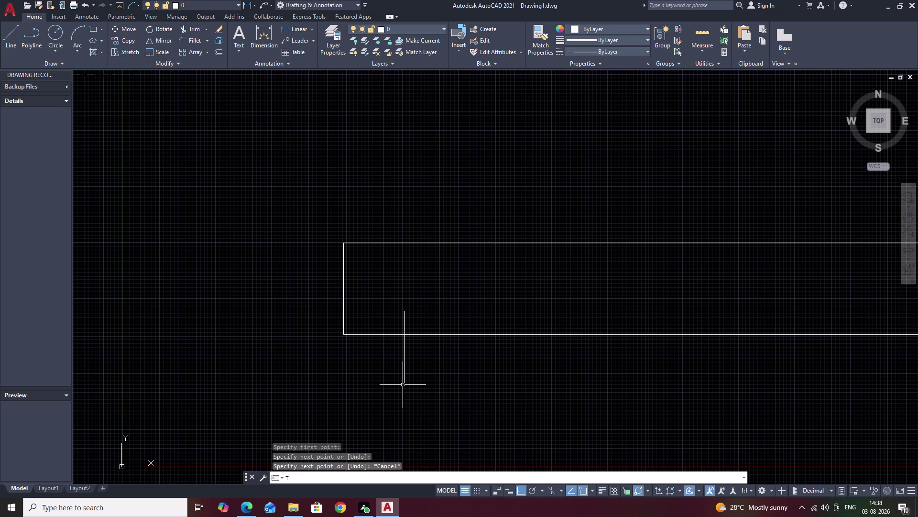
key(space)
drag(452, 317, 449, 415)
Trim away the leftover pieces of the bottom edge.
scroll(down, 3)
middle_drag(369, 335, 368, 366)
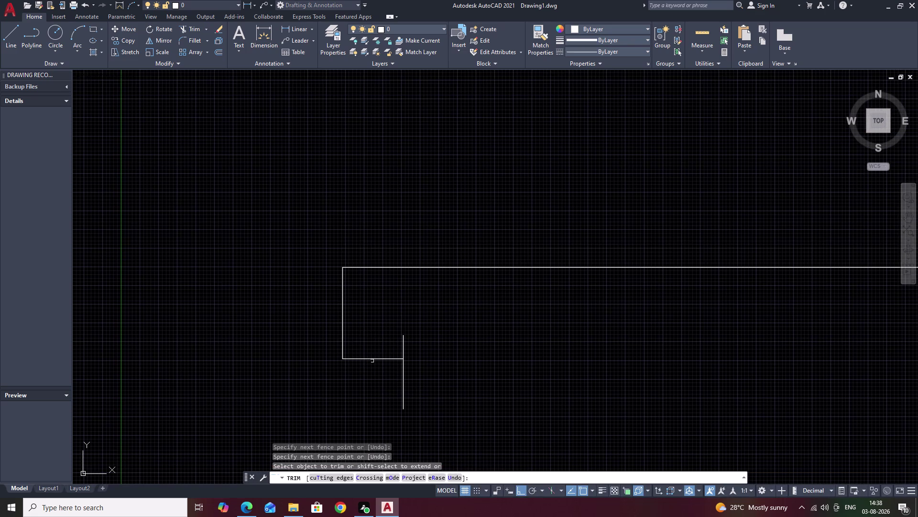
scroll(up, 3)
drag(426, 293, 400, 408)
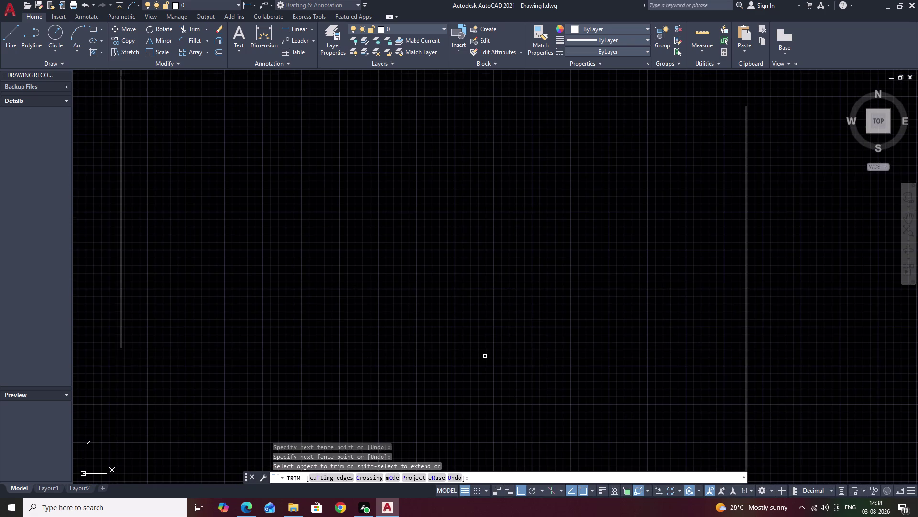
scroll(down, 3)
drag(581, 323, 523, 349)
drag(681, 303, 616, 321)
drag(602, 325, 510, 359)
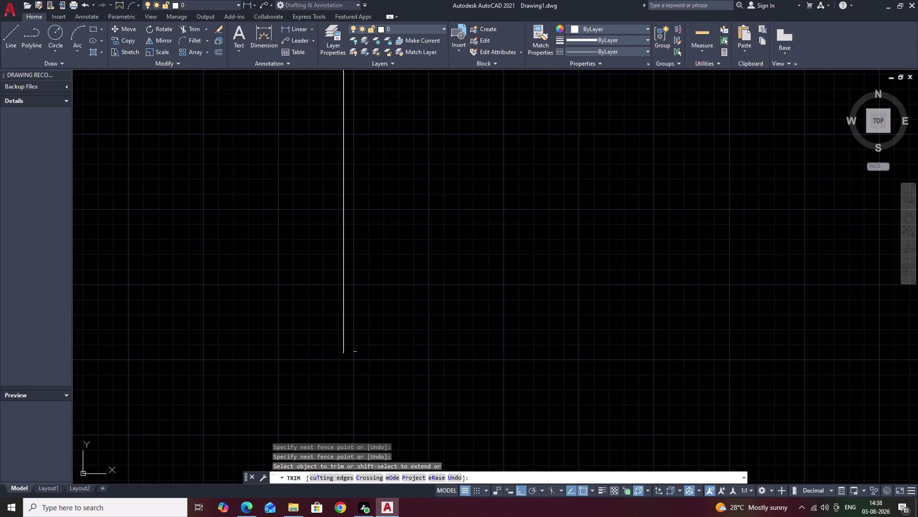
key(Escape)
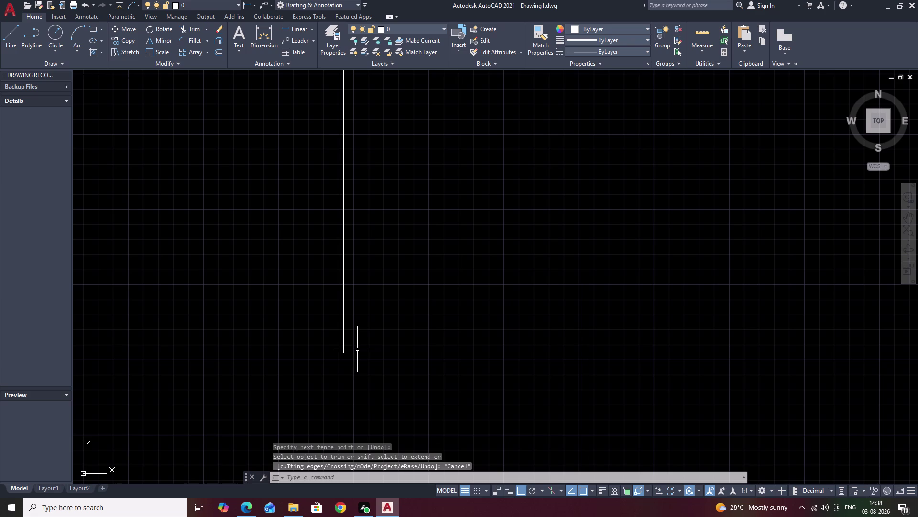
Draw a line from the left wall's lower end: 230 across, then 600 up.
text(L)
key(space)
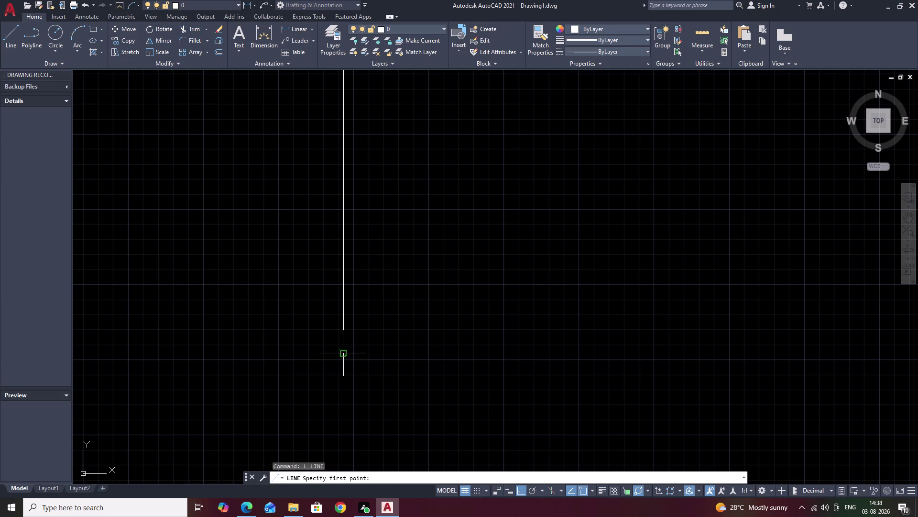
click(341, 354)
text(230)
key(space)
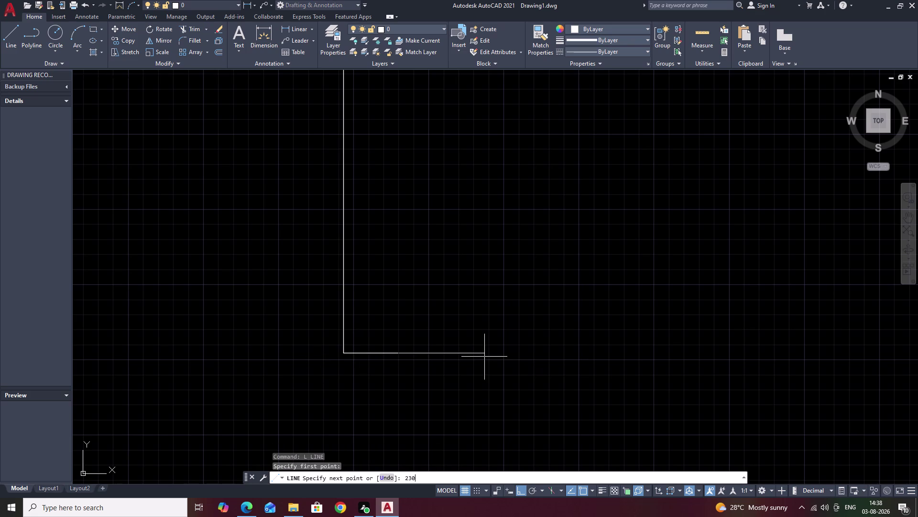
middle_drag(422, 126, 464, 315)
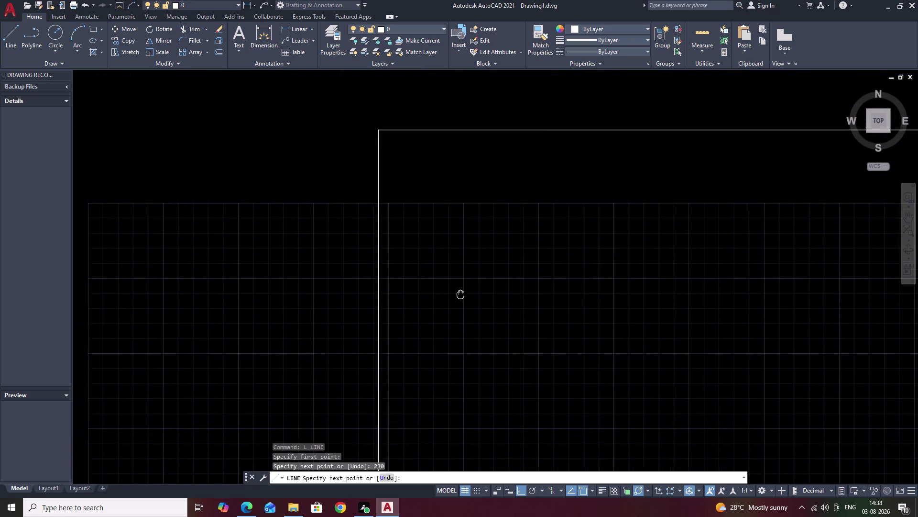
middle_drag(464, 315, 474, 371)
text(600)
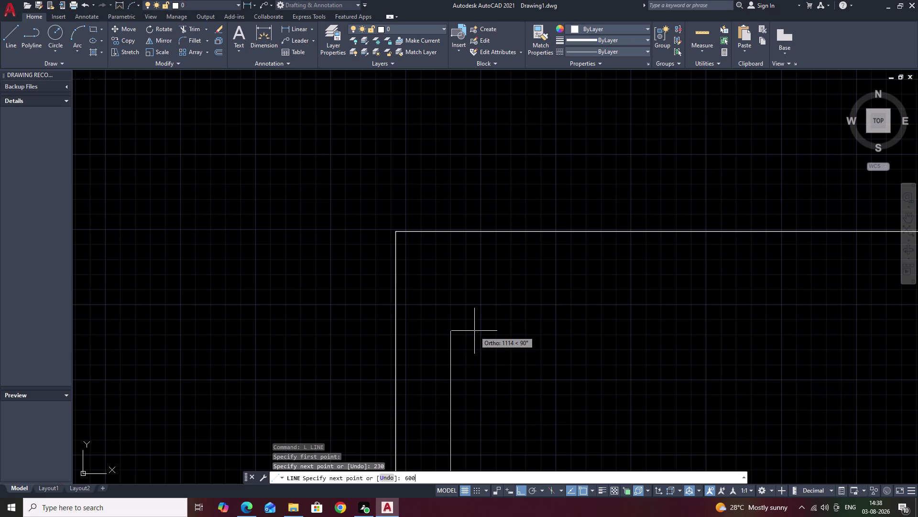
key(space)
scroll(down, 3)
middle_drag(621, 369, 497, 356)
key(Escape)
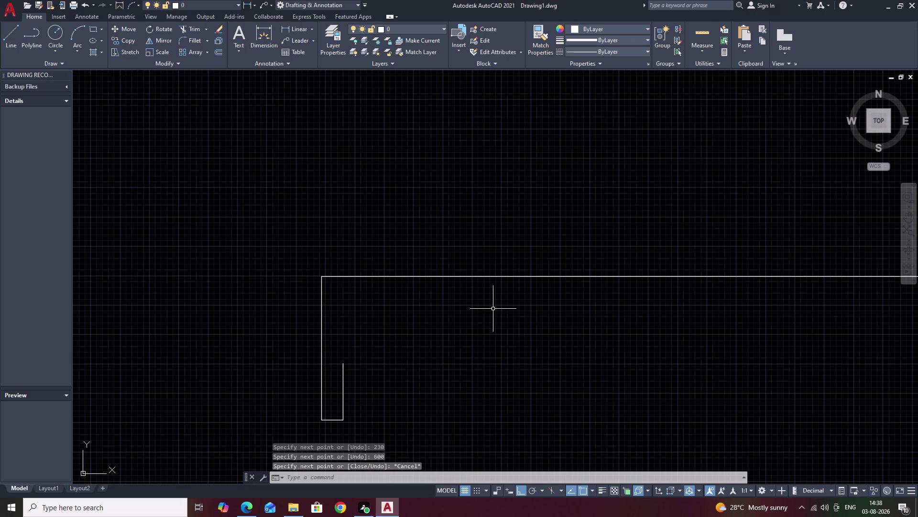
click(497, 273)
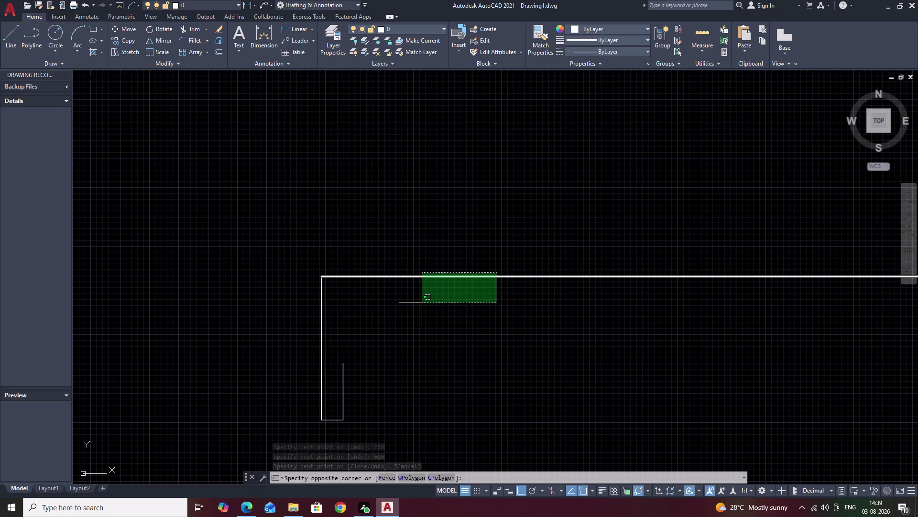
Draw a horizontal wall line leftward from the top of the upright.
key(Escape)
text(L)
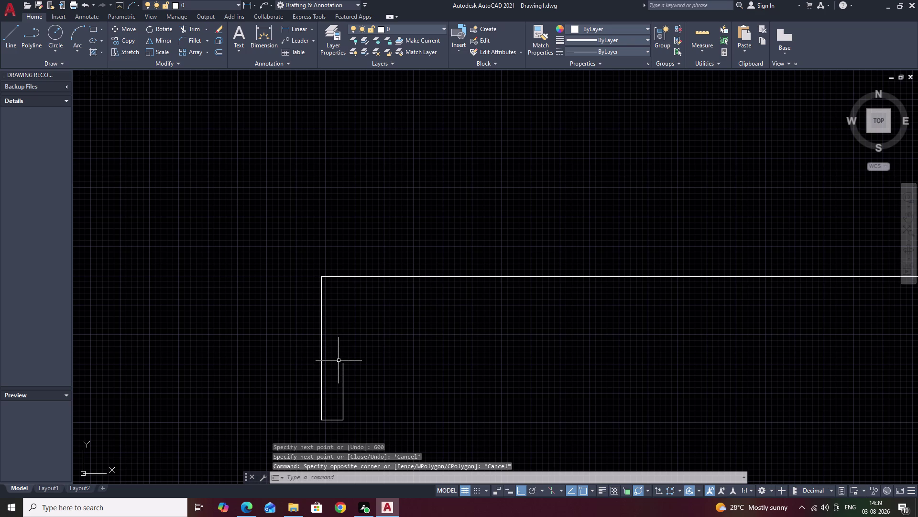
key(space)
click(345, 361)
click(238, 357)
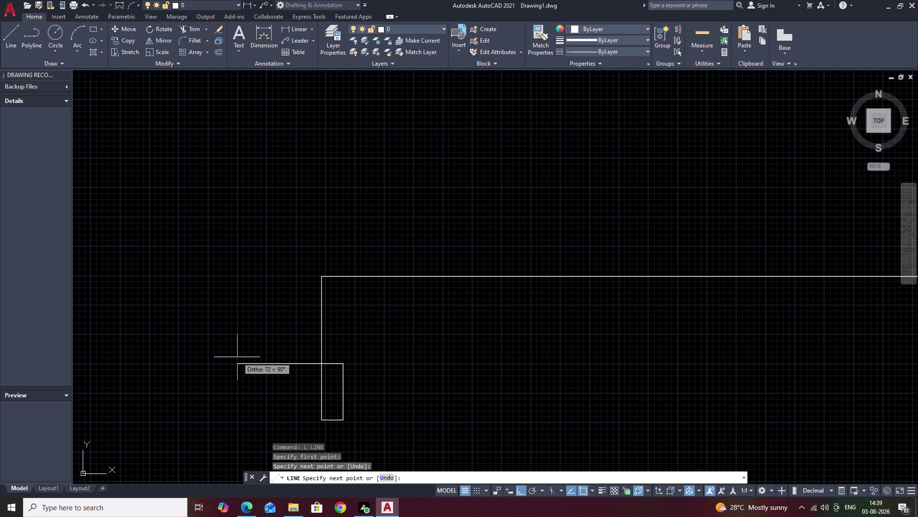
key(Escape)
text(L)
key(space)
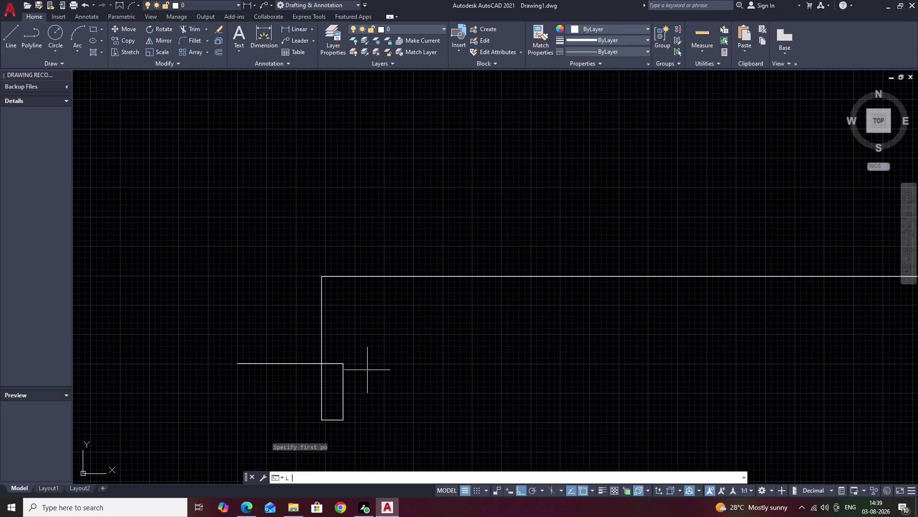
key(Escape)
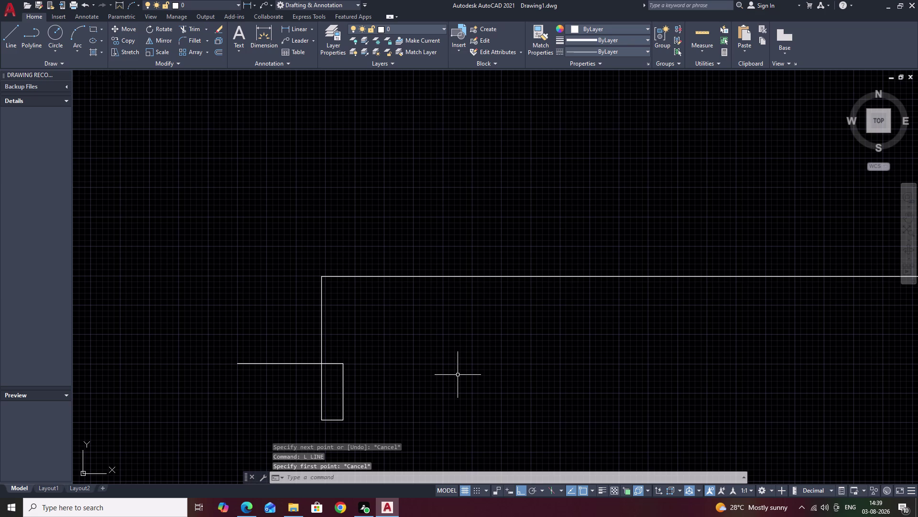
Offset the horizontal wall line 230 units upward.
text(O 230)
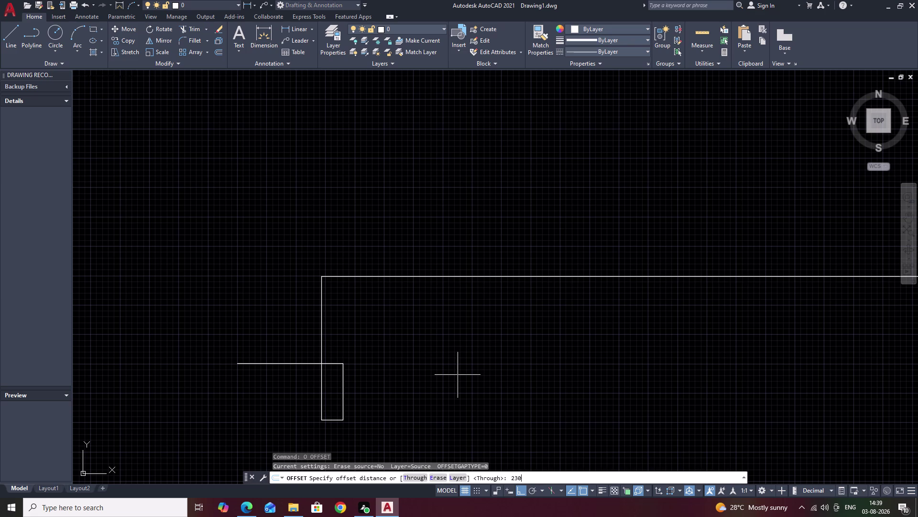
key(space)
click(332, 363)
click(349, 309)
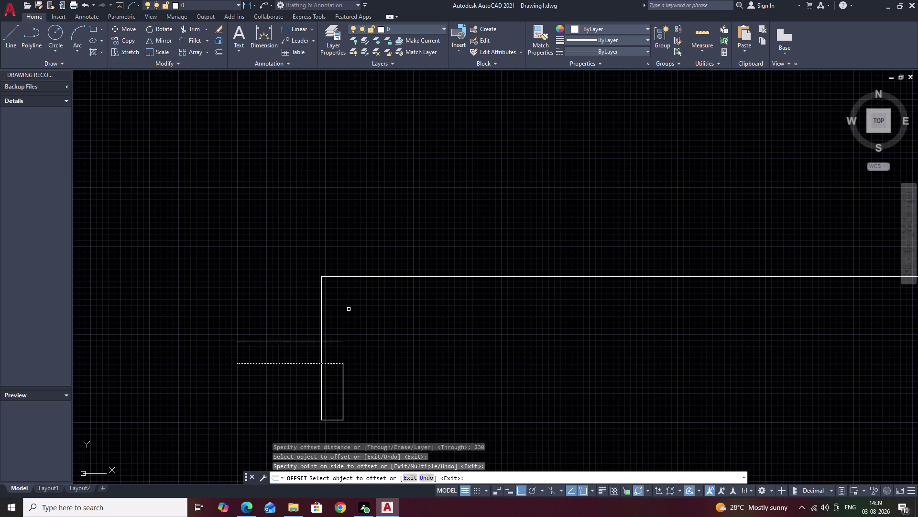
key(Escape)
Trim the left wall above the parallel line.
text(TR)
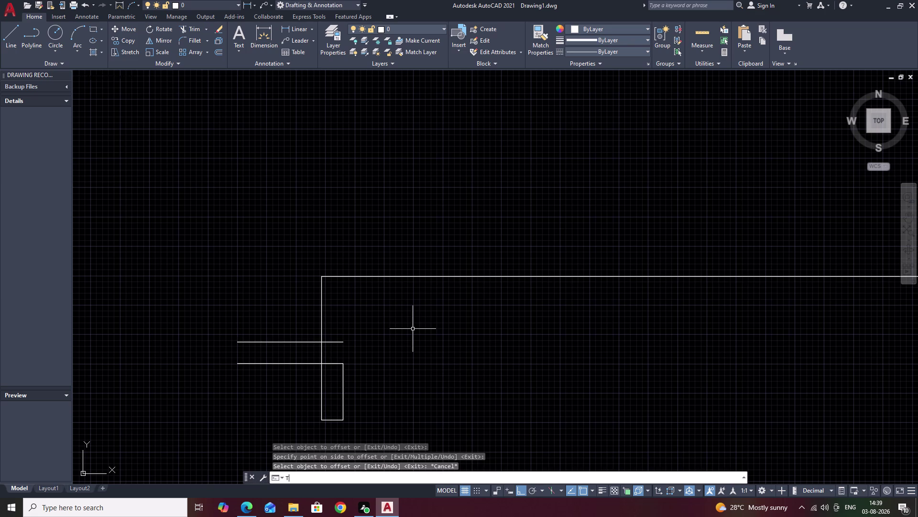
key(space)
key(Escape)
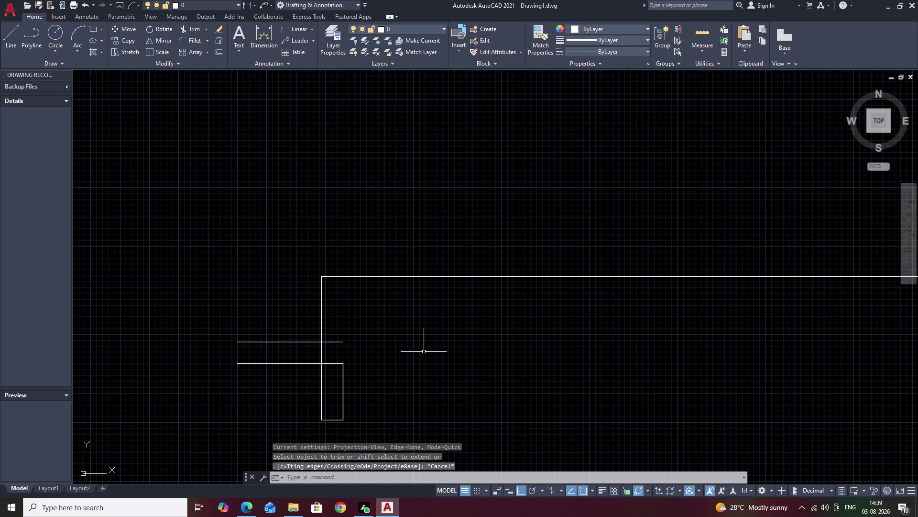
middle_click(424, 351)
drag(507, 305, 133, 303)
key(Escape)
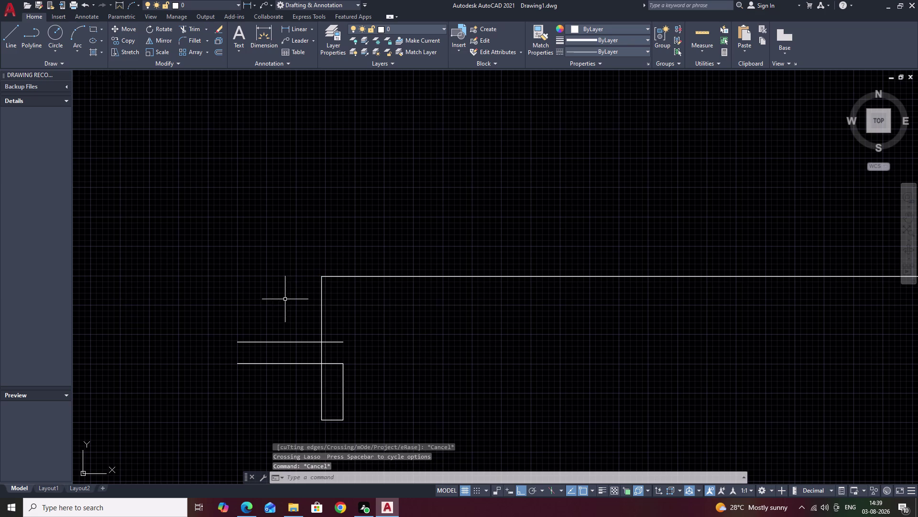
text(TR)
key(space)
drag(462, 286, 198, 299)
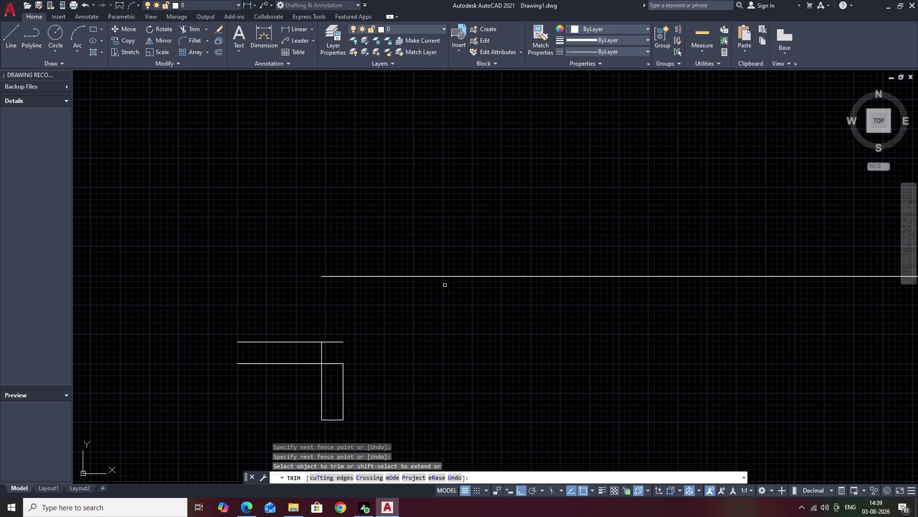
key(Escape)
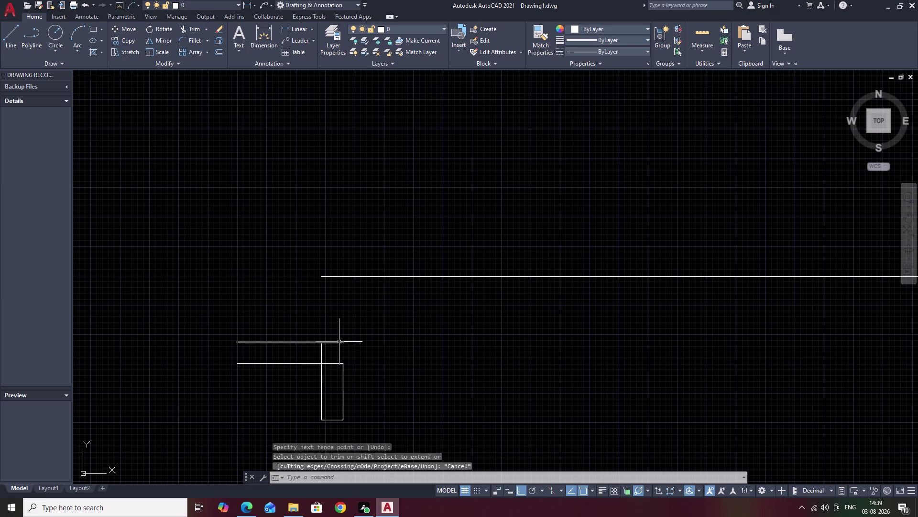
Erase the upper parallel copy and move the long top edge down to the wall line.
click(339, 342)
text(E)
key(space)
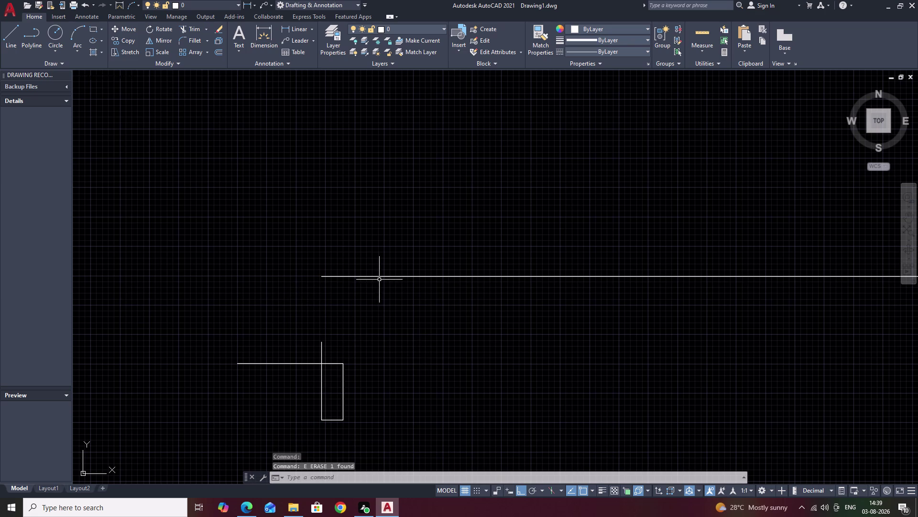
click(384, 276)
text(M)
key(space)
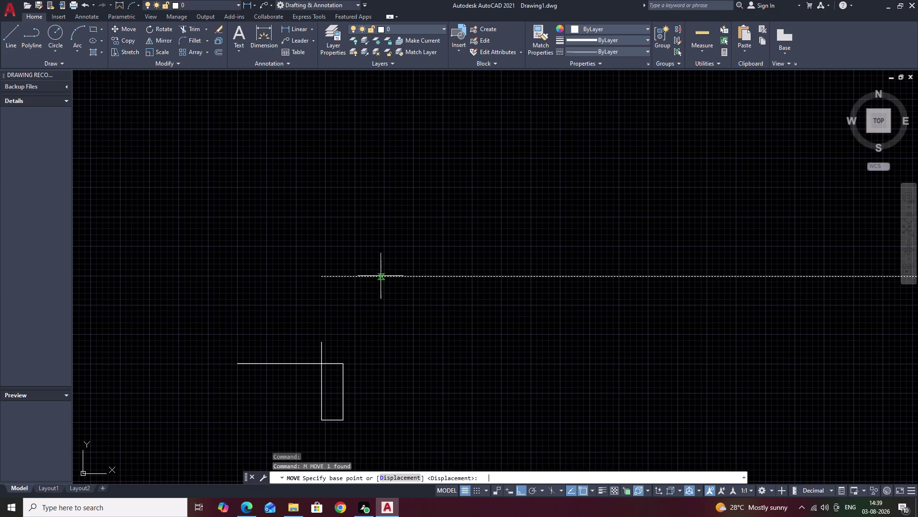
click(319, 277)
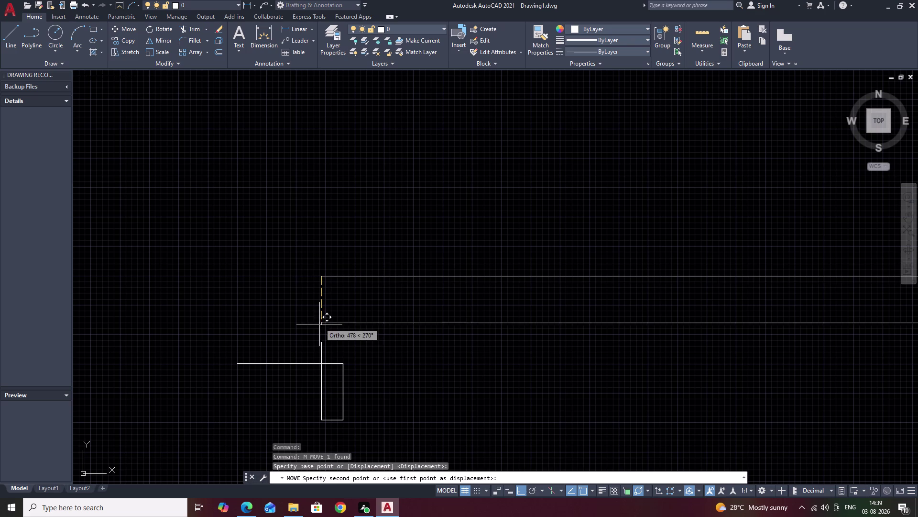
click(319, 341)
key(Escape)
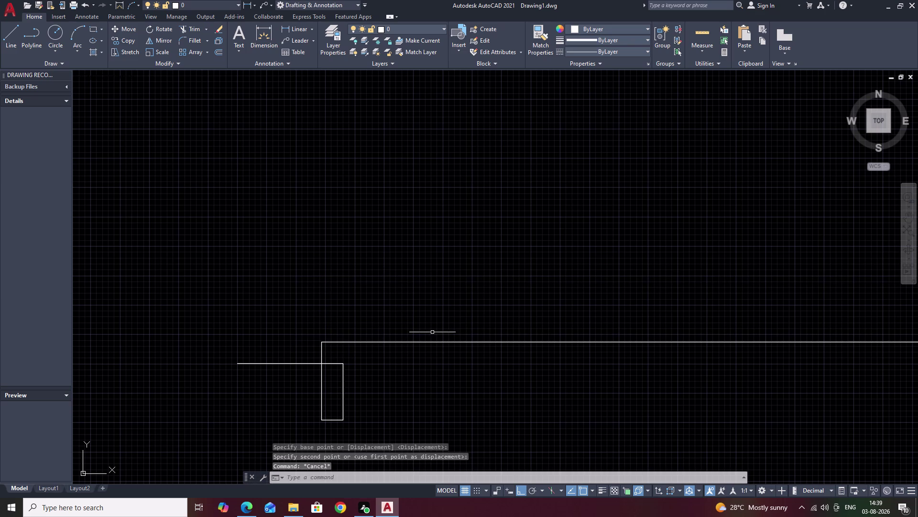
text(TR)
key(space)
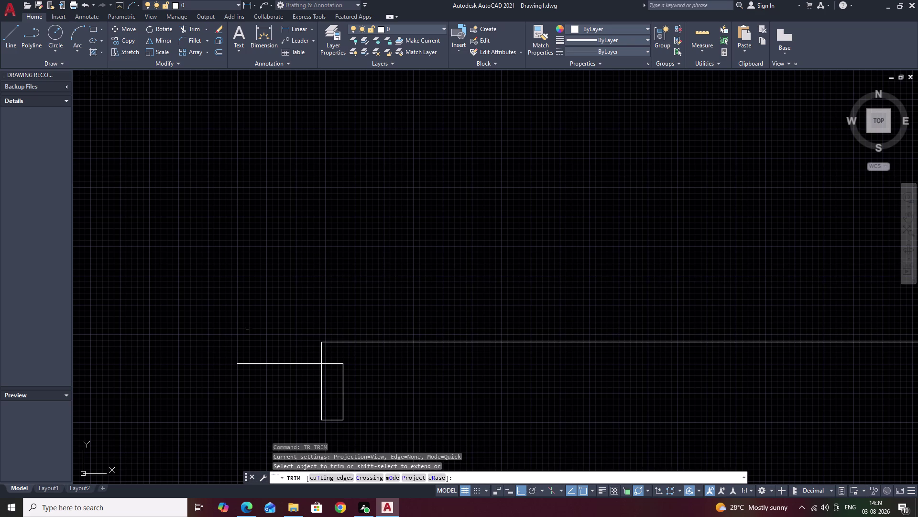
Zoom to the top wall line and attempt a 230 offset, then cancel.
drag(282, 327, 265, 409)
drag(335, 354, 331, 373)
middle_drag(409, 350, 386, 269)
scroll(up, 3)
middle_drag(382, 304, 434, 296)
key(Escape)
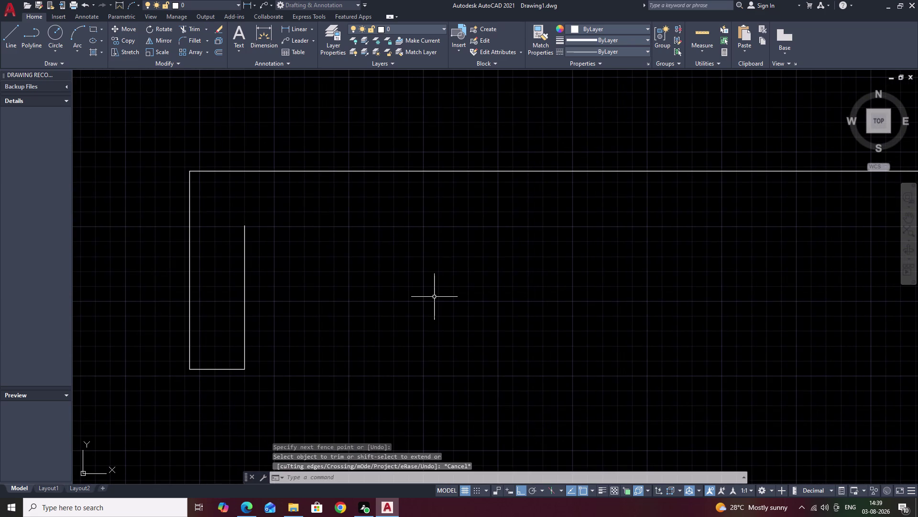
text(O 230)
key(space)
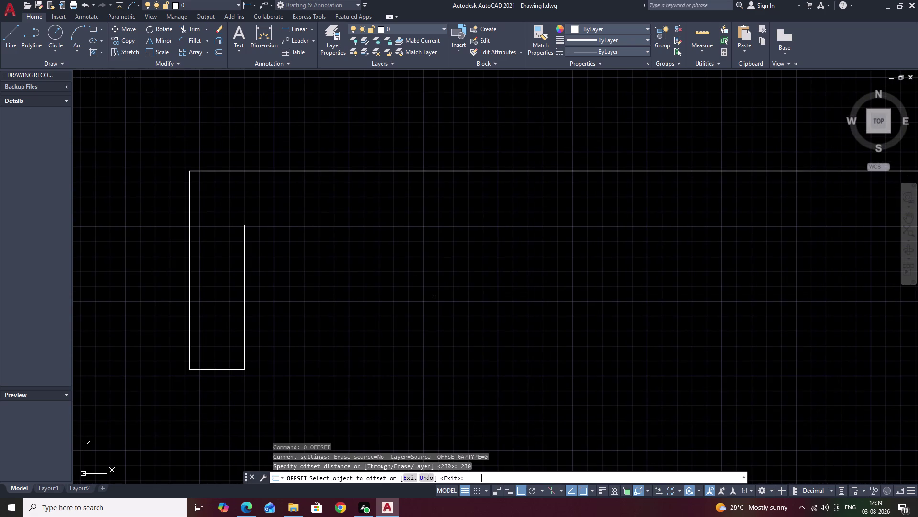
click(459, 171)
right_click(459, 171)
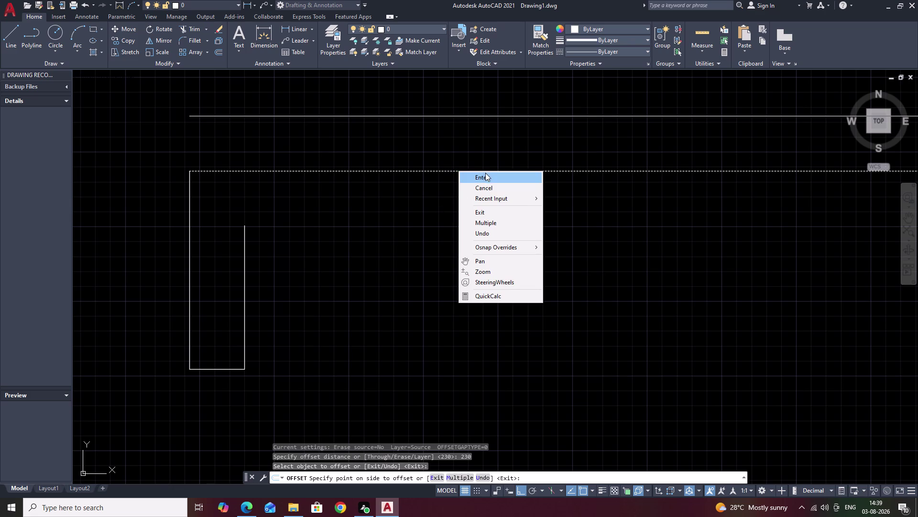
click(486, 172)
right_click(485, 172)
key(Escape)
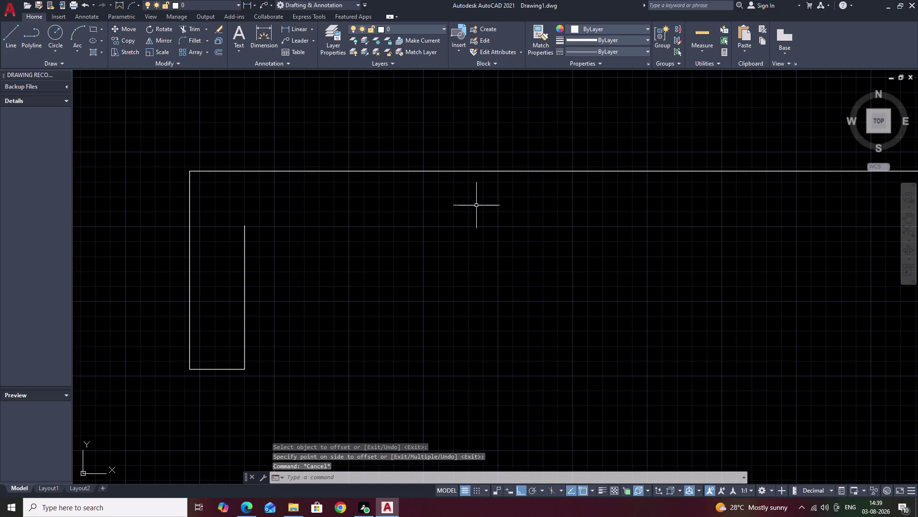
Offset the top wall line 230 units downward.
text(O)
key(space)
key(space)
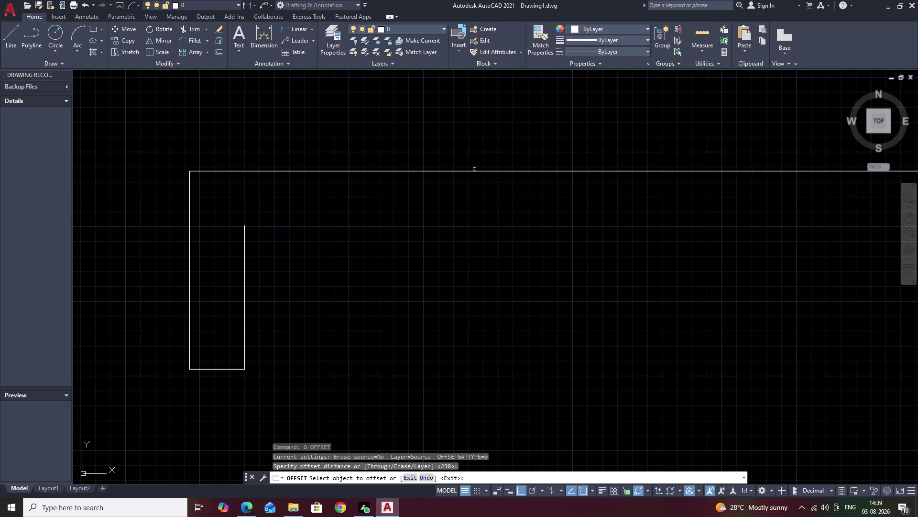
click(474, 172)
click(476, 217)
End the offset and zoom in on the left wall corner.
click(465, 285)
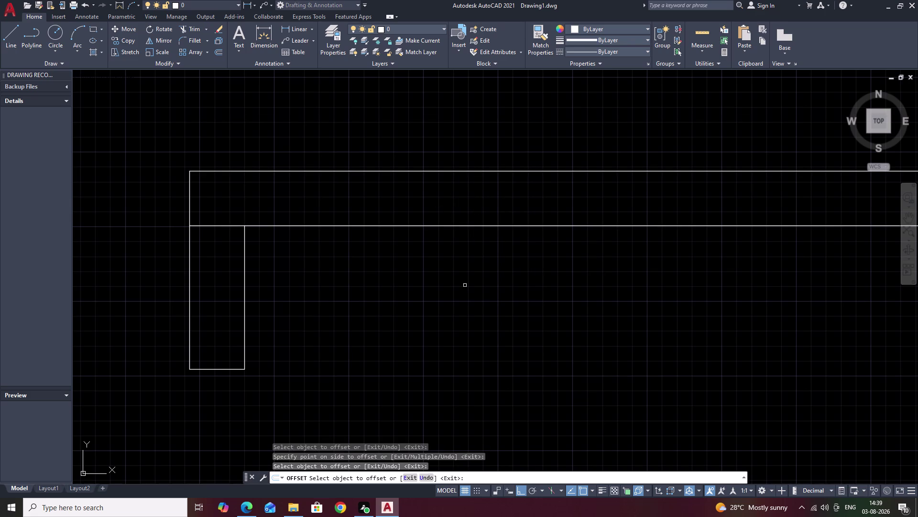
scroll(down, 3)
middle_drag(531, 289, 441, 295)
key(Escape)
scroll(up, 3)
scroll(up, 3)
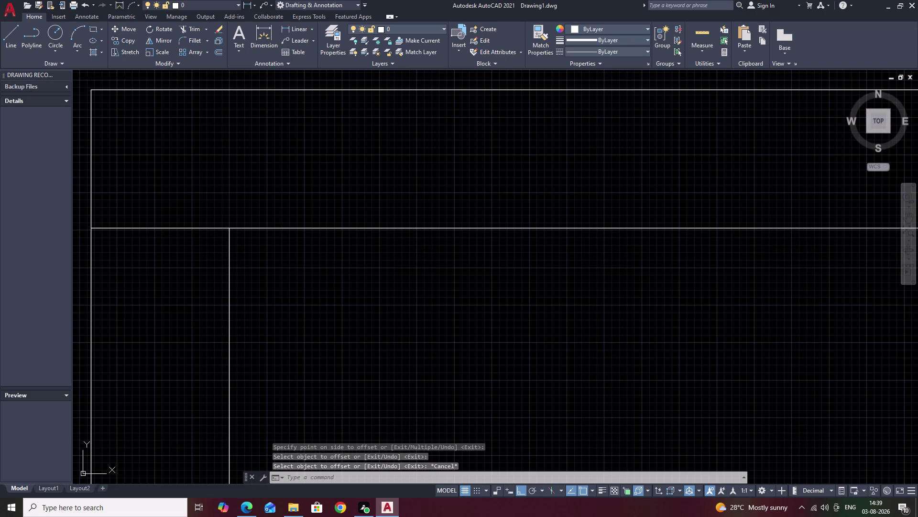
key(Escape)
Trim the overlapping line ends at the corner with a fence and check the result.
text(TR)
key(space)
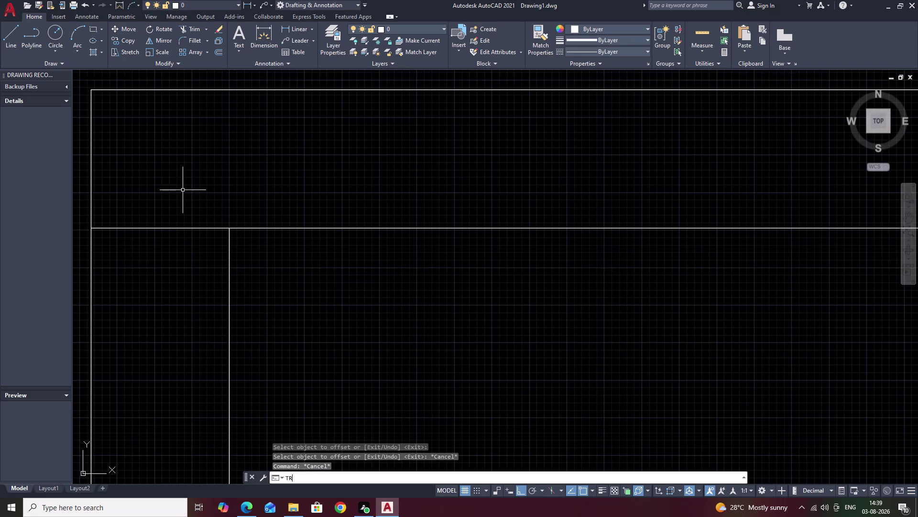
drag(194, 169, 159, 310)
scroll(down, 3)
middle_drag(333, 314, 346, 229)
middle_drag(308, 241, 565, 269)
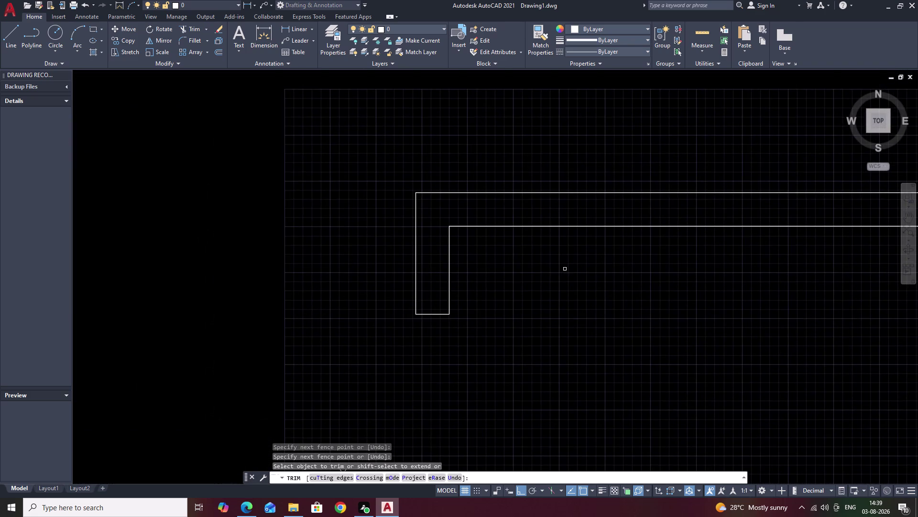
middle_drag(544, 271, 414, 266)
key(Escape)
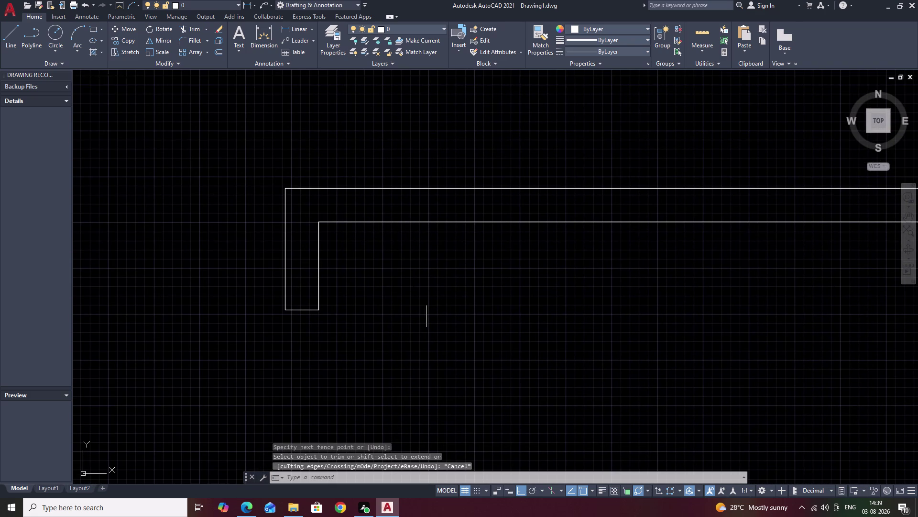
middle_drag(559, 303, 473, 311)
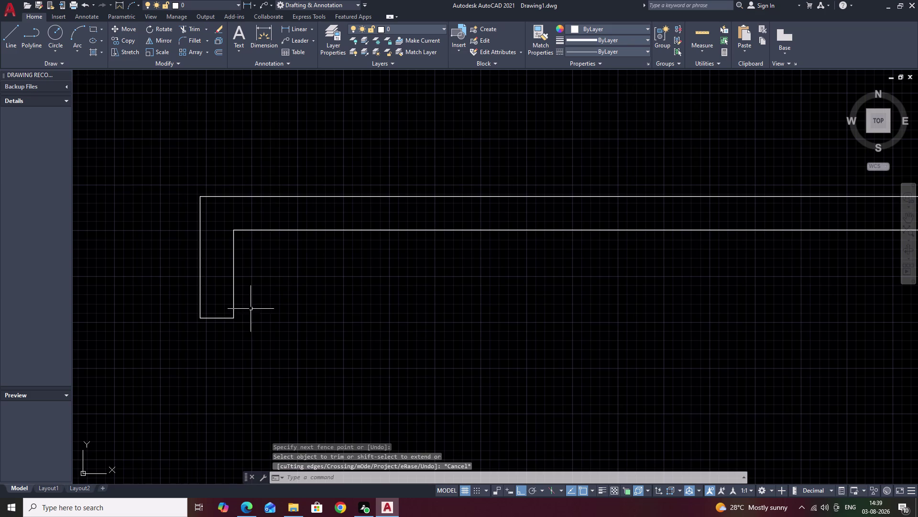
Offset the wall return's vertical line 460 right, then offset that copy another 460.
text(O)
key(space)
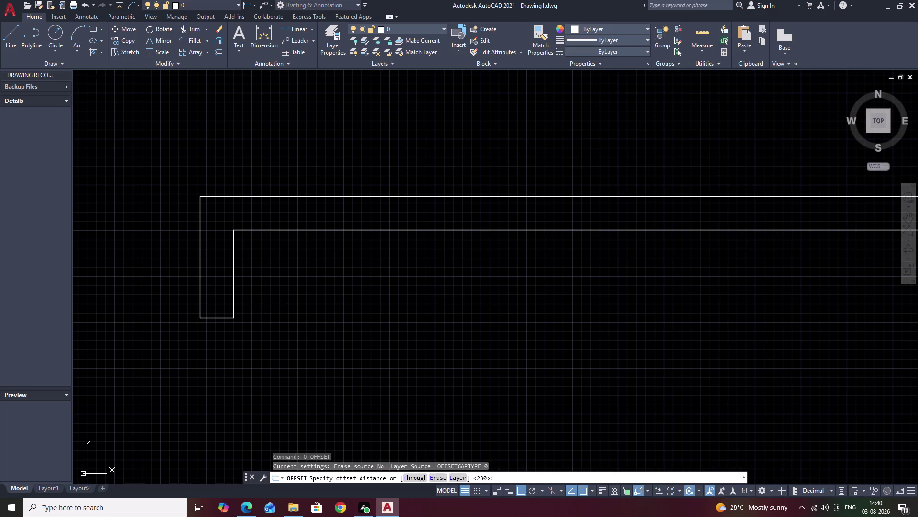
text(460)
key(space)
click(233, 278)
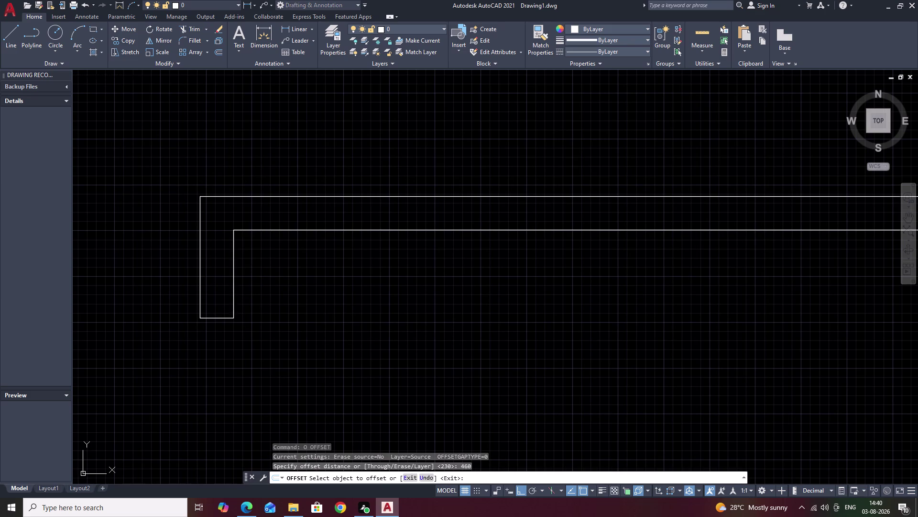
click(440, 306)
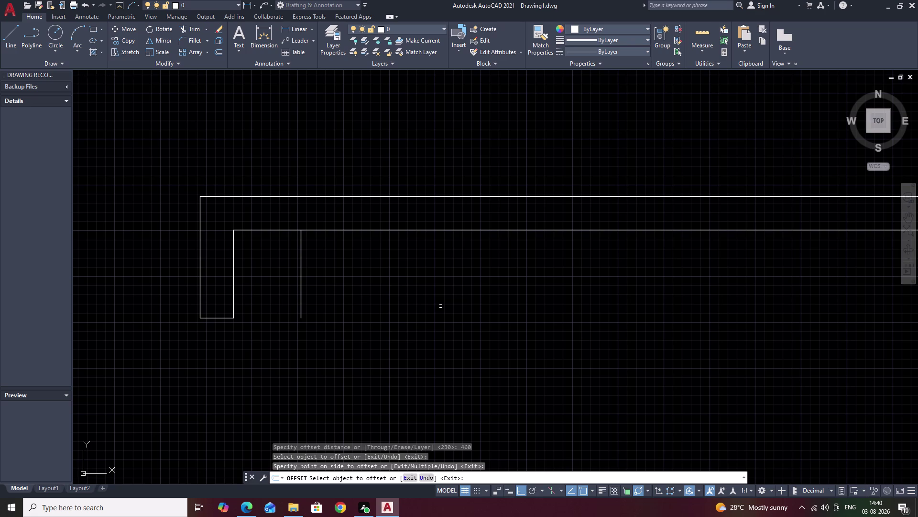
key(Escape)
key(space)
key(space)
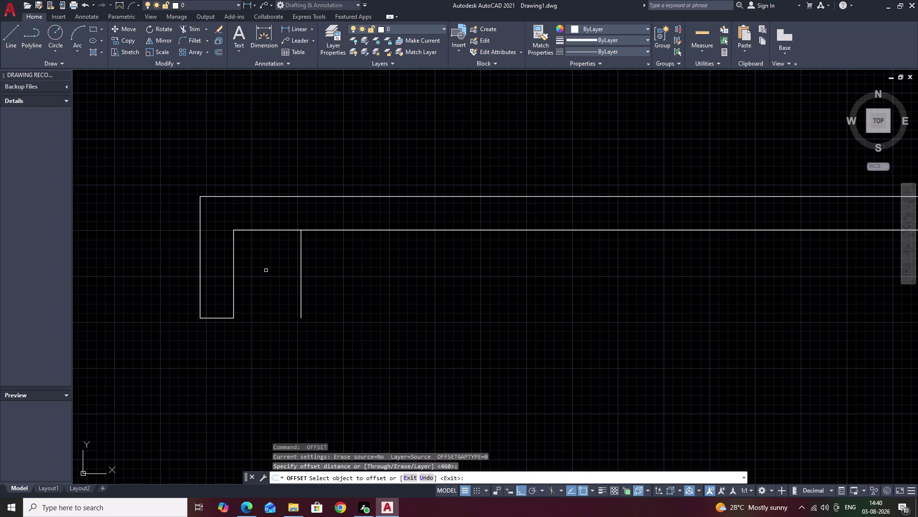
click(302, 271)
click(527, 300)
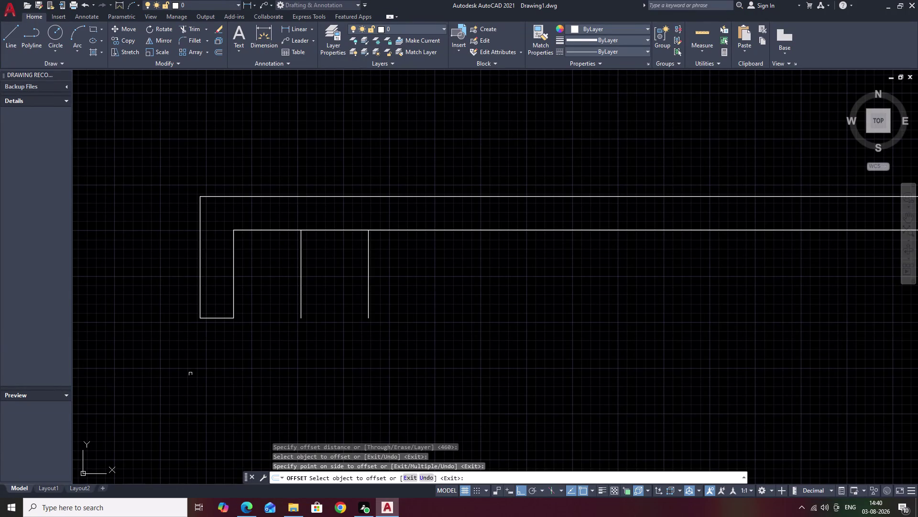
Erase the extra second partition line and select the remaining one.
key(Escape)
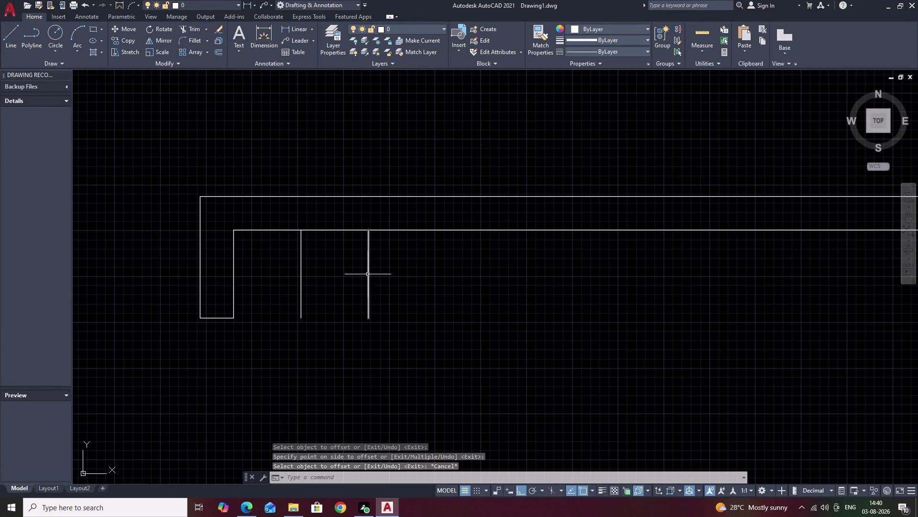
click(368, 274)
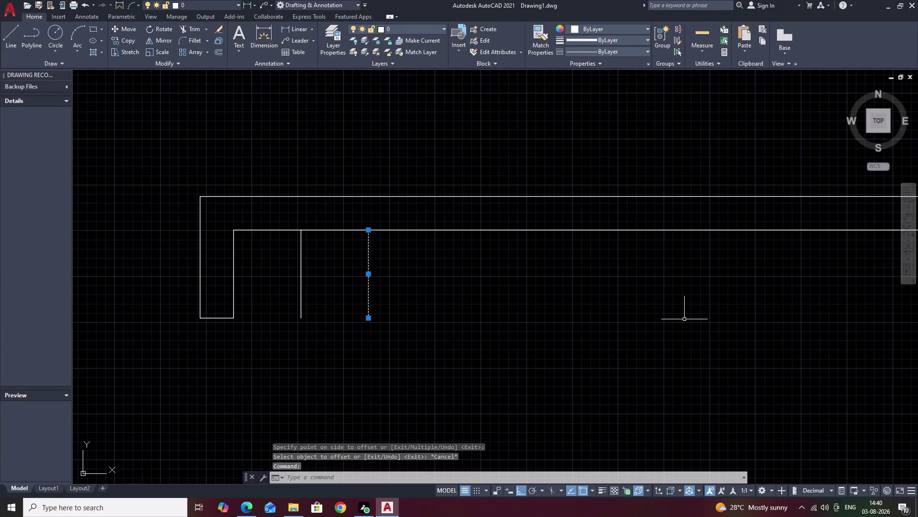
key(e)
key(space)
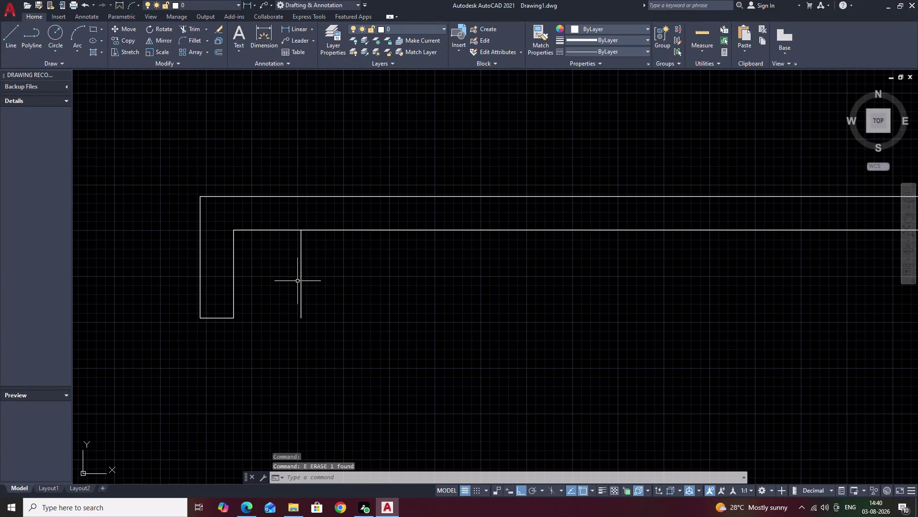
click(301, 280)
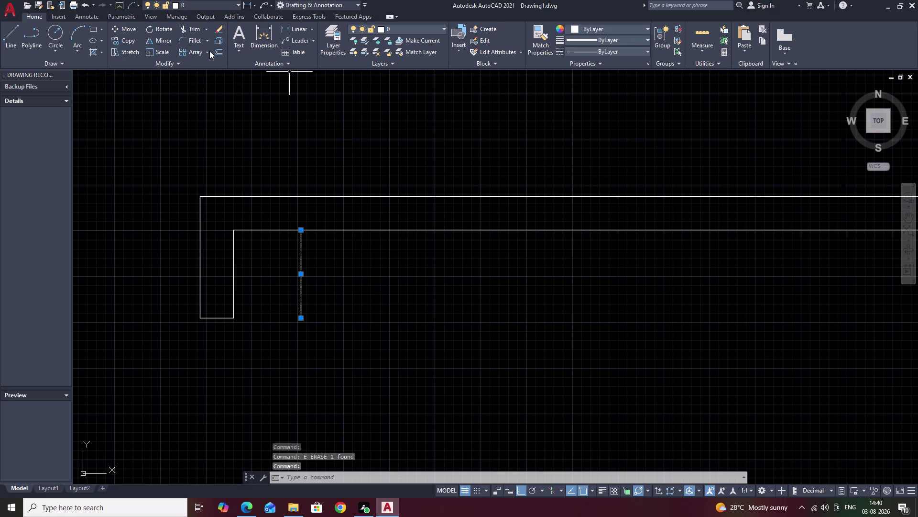
Start a rectangular array of the partition line and set it to 1 row.
click(207, 51)
click(205, 67)
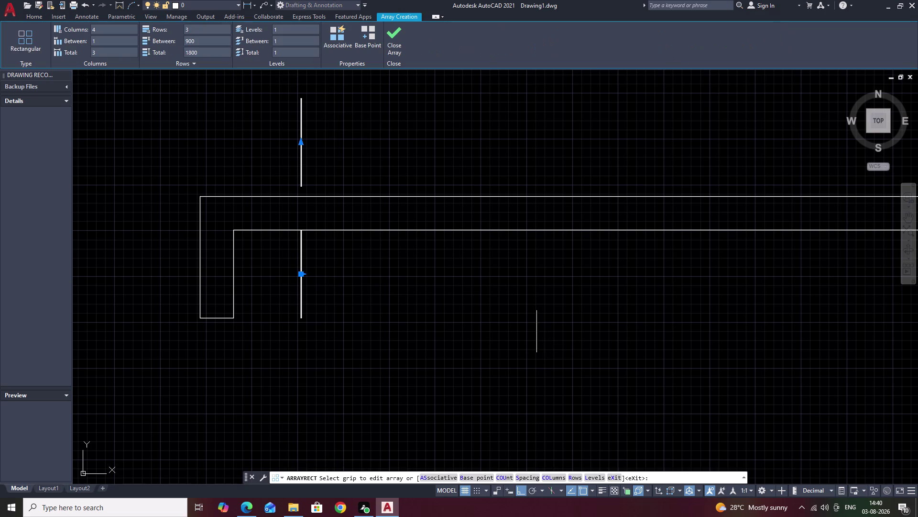
drag(197, 25, 148, 26)
key(BackSpace)
key(1)
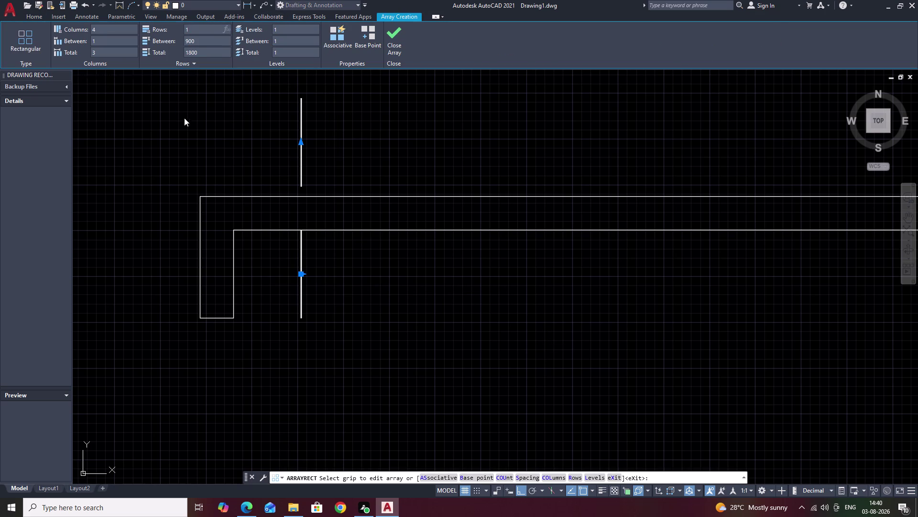
click(184, 118)
drag(111, 27, 81, 29)
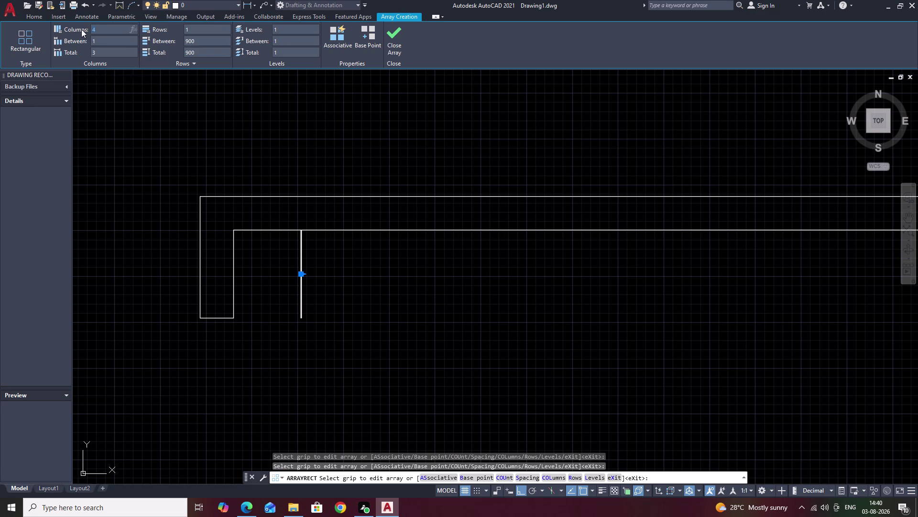
key(BackSpace)
key(6)
Set the array to 6 columns with 450 column spacing.
click(120, 82)
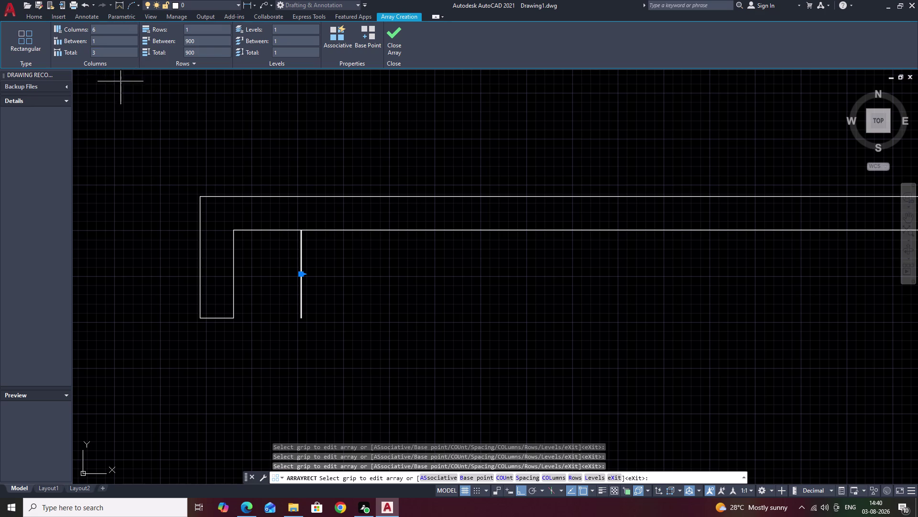
drag(105, 35, 75, 36)
drag(113, 42, 80, 40)
key(BackSpace)
text(60)
text(0)
key(BackSpace)
key(BackSpace)
key(BackSpace)
text(450)
click(141, 116)
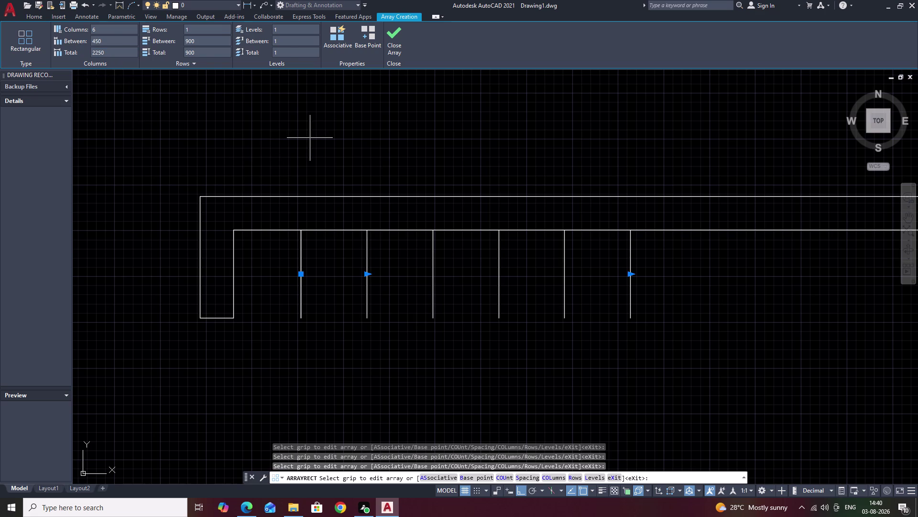
Close the array and pan across the six partitions.
key(Escape)
scroll(down, 3)
middle_drag(593, 278, 498, 264)
scroll(up, 3)
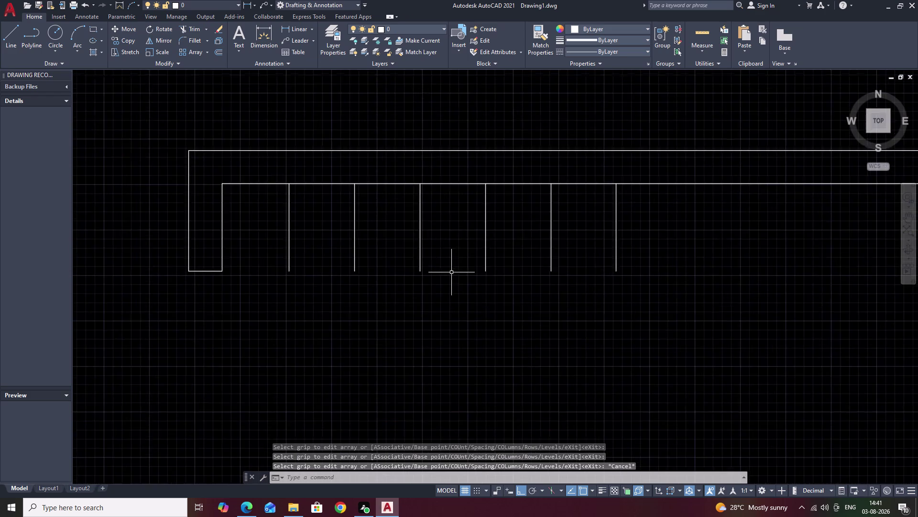
Pan along the partitions and start a rectangular array of the last partition line.
middle_drag(452, 273, 577, 262)
middle_drag(452, 260, 550, 255)
middle_drag(553, 255, 421, 260)
middle_drag(595, 252, 455, 258)
middle_drag(661, 242, 523, 255)
middle_drag(459, 242, 720, 223)
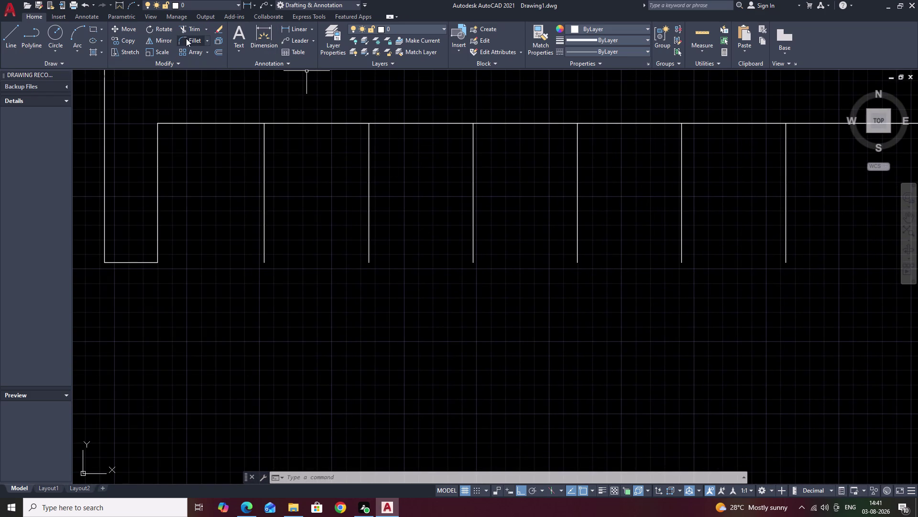
middle_drag(603, 186, 358, 207)
middle_drag(589, 195, 514, 208)
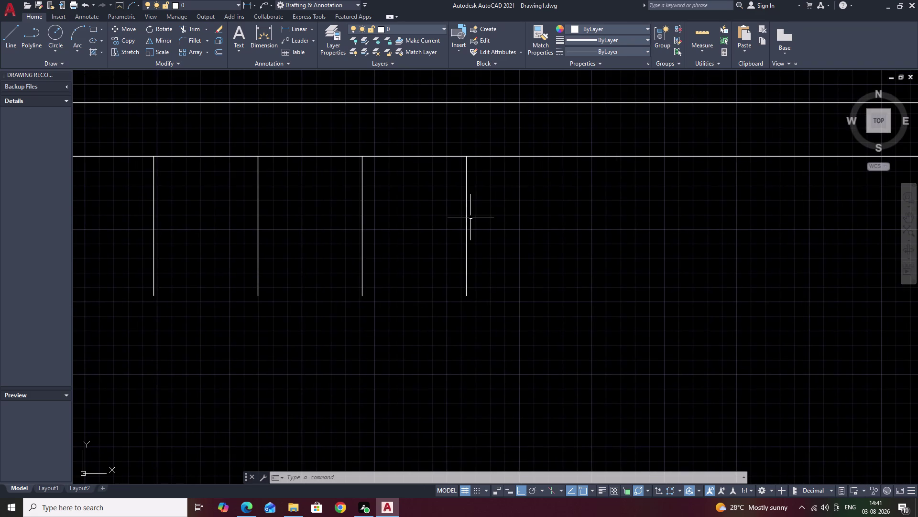
key(Escape)
click(468, 221)
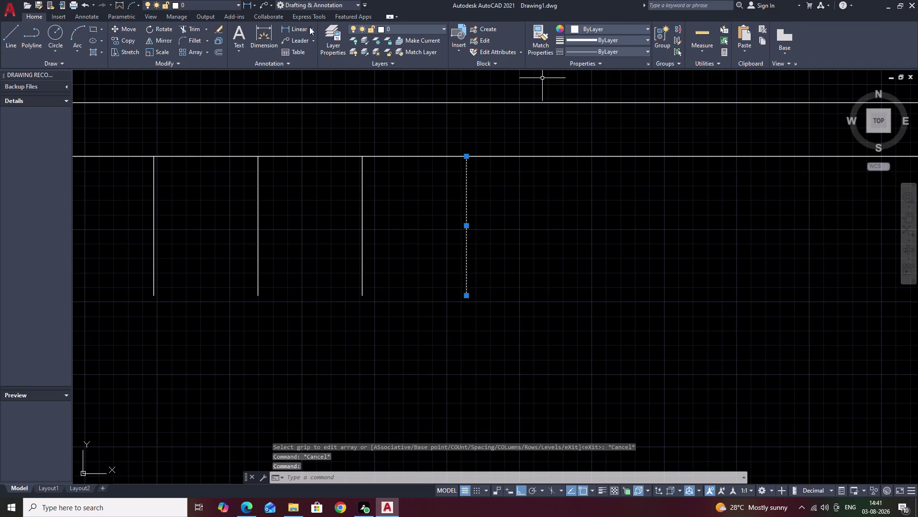
click(195, 51)
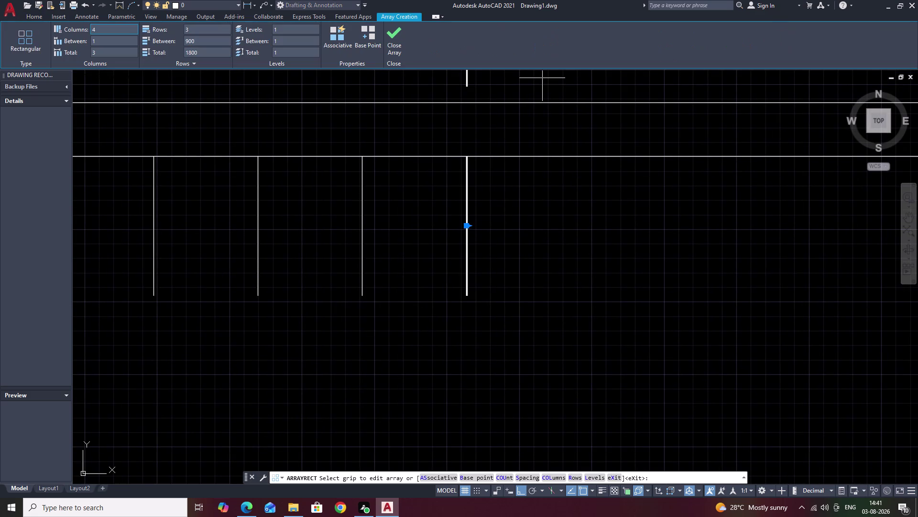
Set the array to 3 columns spaced 450 apart.
drag(116, 32, 62, 32)
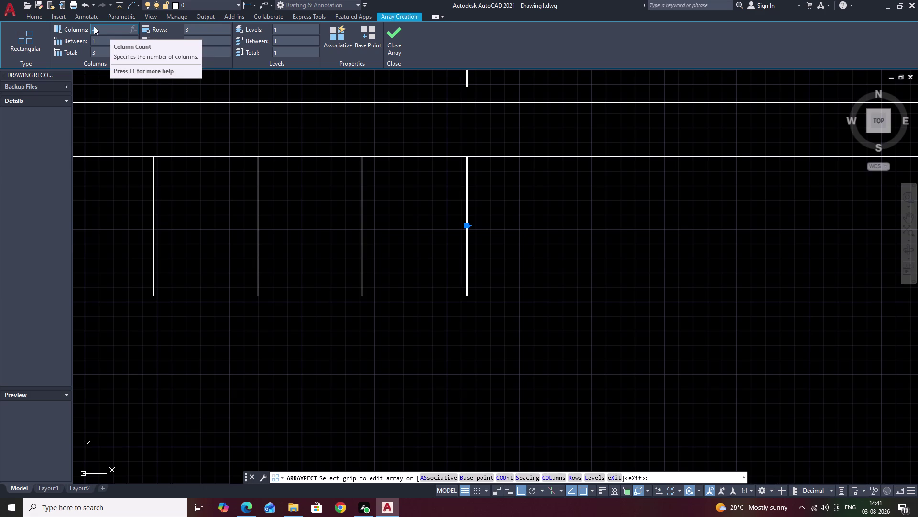
drag(114, 31, 107, 32)
drag(105, 32, 84, 33)
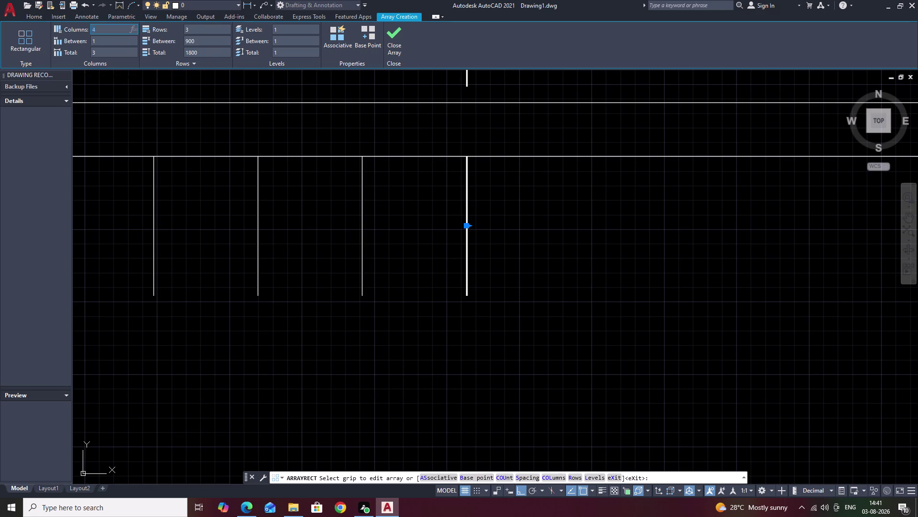
key(BackSpace)
key(3)
drag(111, 41, 104, 41)
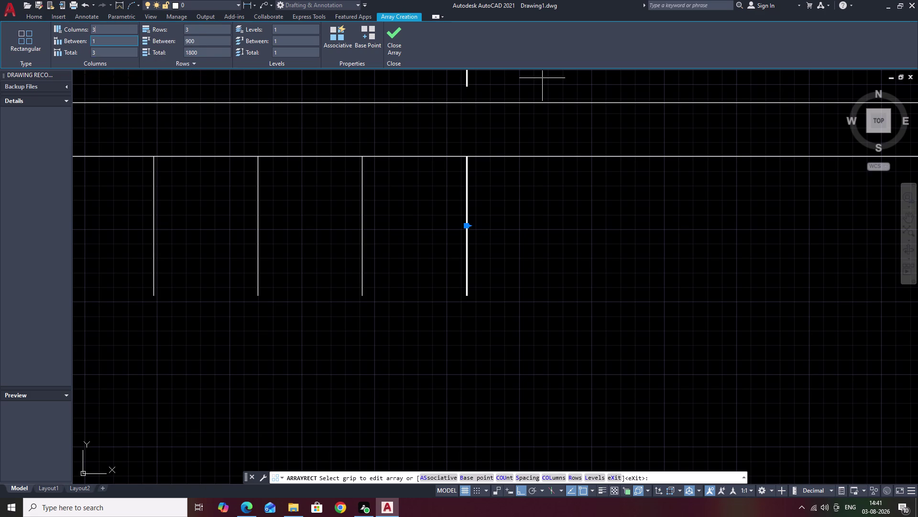
drag(104, 41, 88, 42)
drag(105, 41, 86, 41)
key(BackSpace)
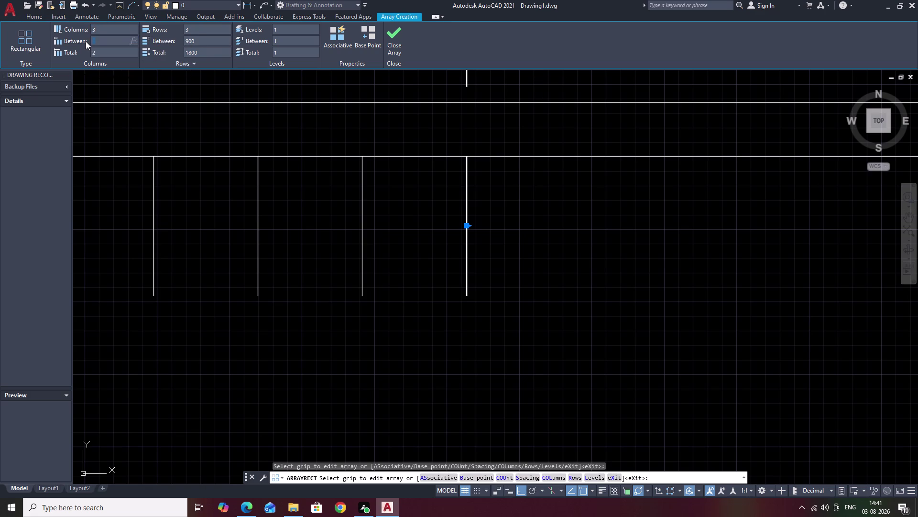
text(450)
click(194, 134)
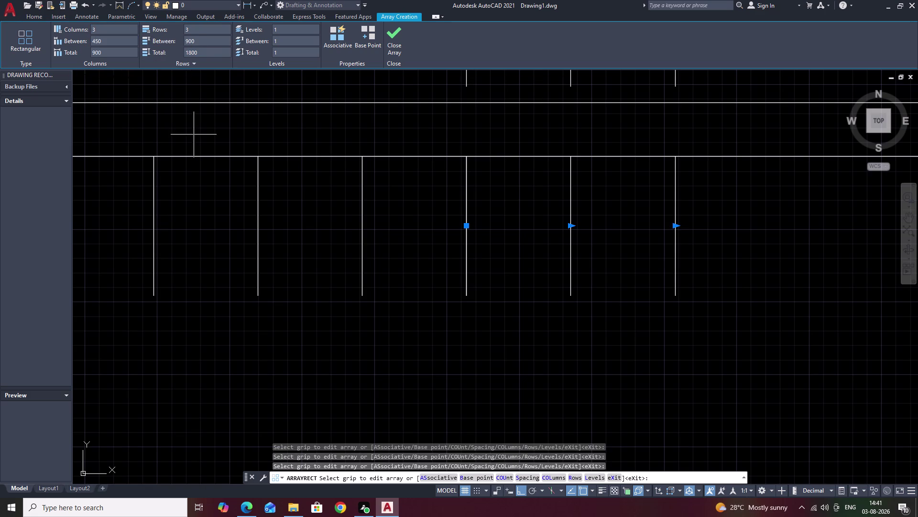
Set the array to a single row, pan to check it, and exit.
drag(198, 24, 192, 25)
drag(191, 24, 162, 24)
key(BackSpace)
key(1)
click(253, 104)
scroll(down, 3)
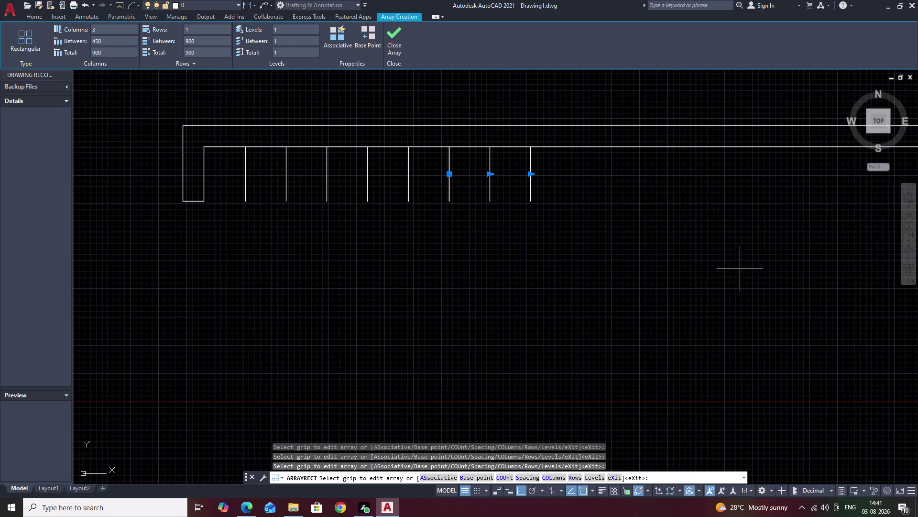
middle_drag(742, 269, 652, 281)
middle_drag(554, 224, 512, 234)
key(Escape)
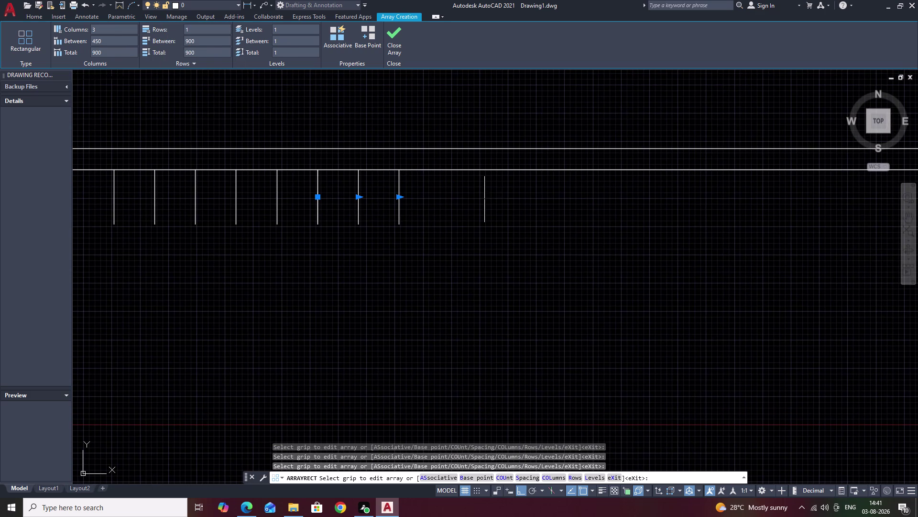
key(Escape)
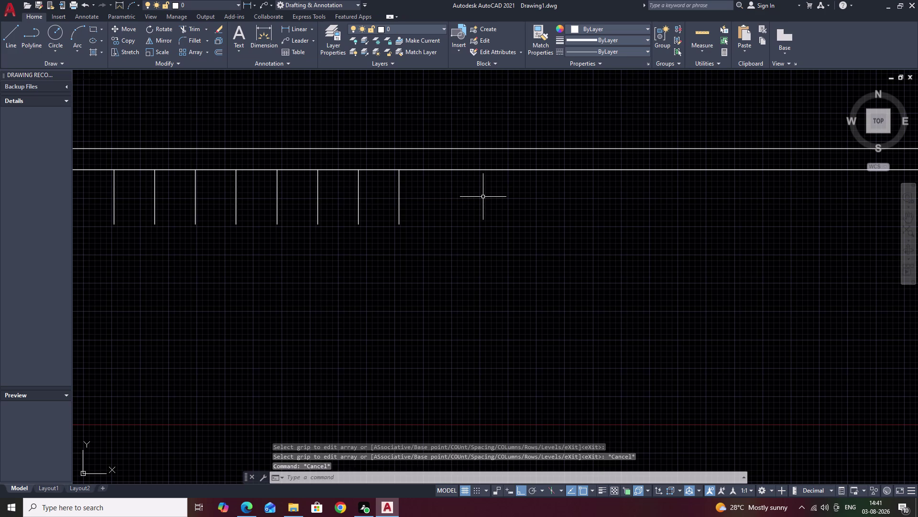
Offset the last partition line 70 units to its right.
text(O)
key(space)
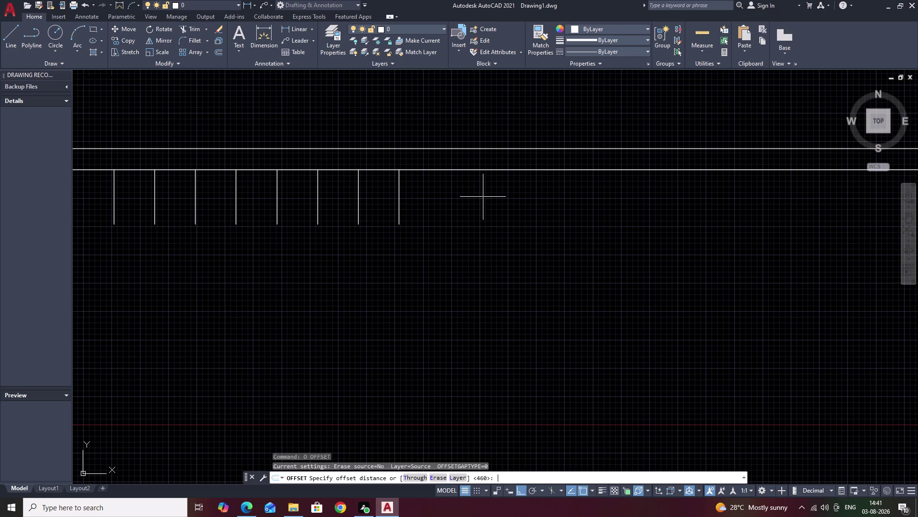
text(70)
key(space)
click(399, 193)
click(469, 197)
scroll(down, 3)
middle_drag(469, 196, 709, 201)
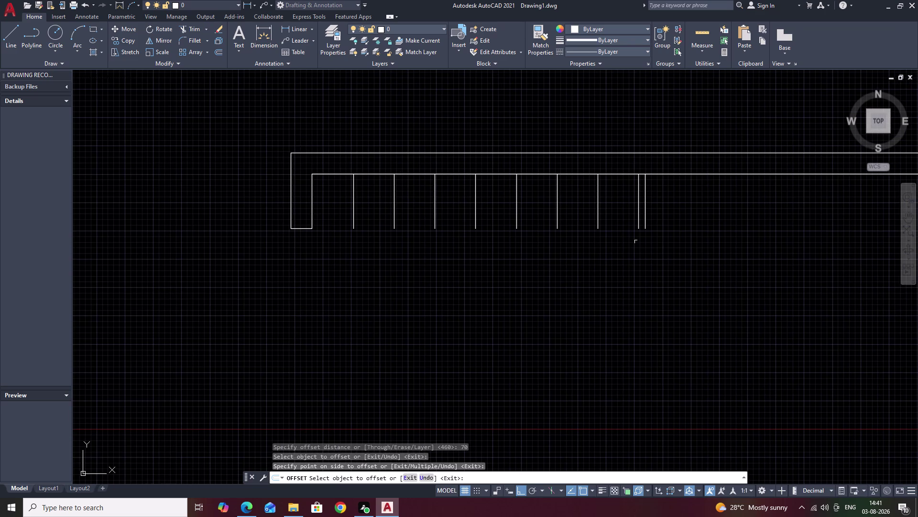
key(Escape)
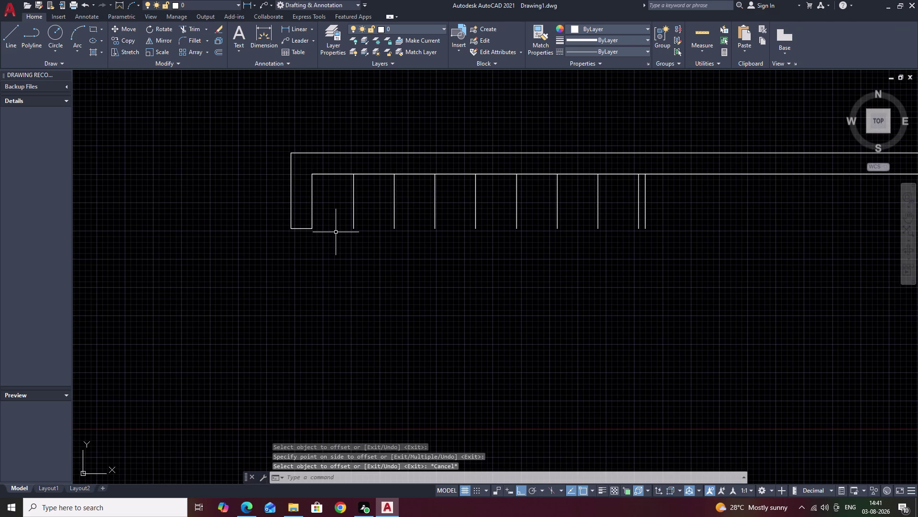
Start another offset with distance 50, cancel it, and pan toward the wardrobe's left end.
text(O)
key(space)
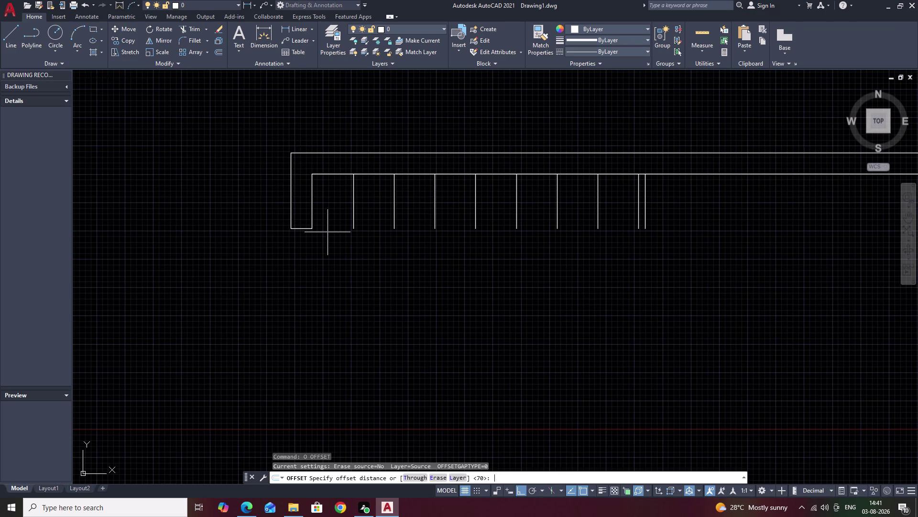
text(50)
key(Escape)
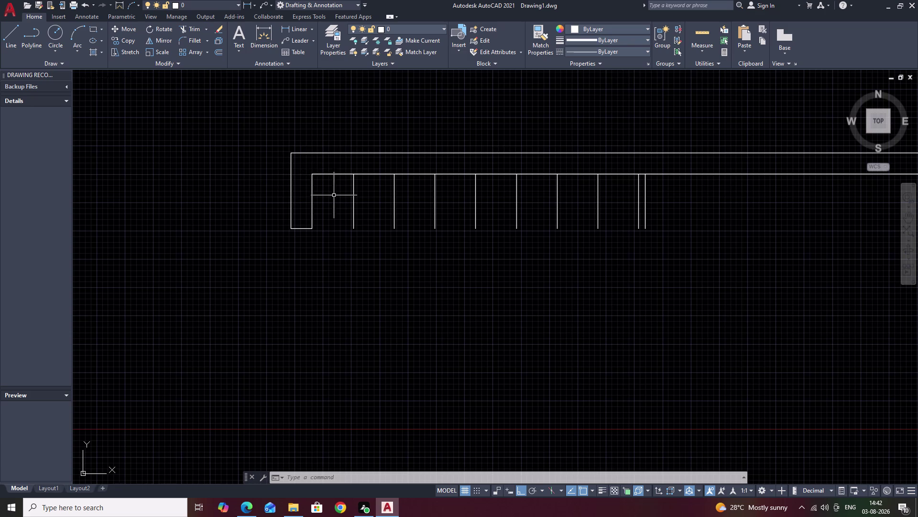
scroll(up, 3)
middle_drag(322, 199, 431, 197)
middle_drag(393, 207, 349, 211)
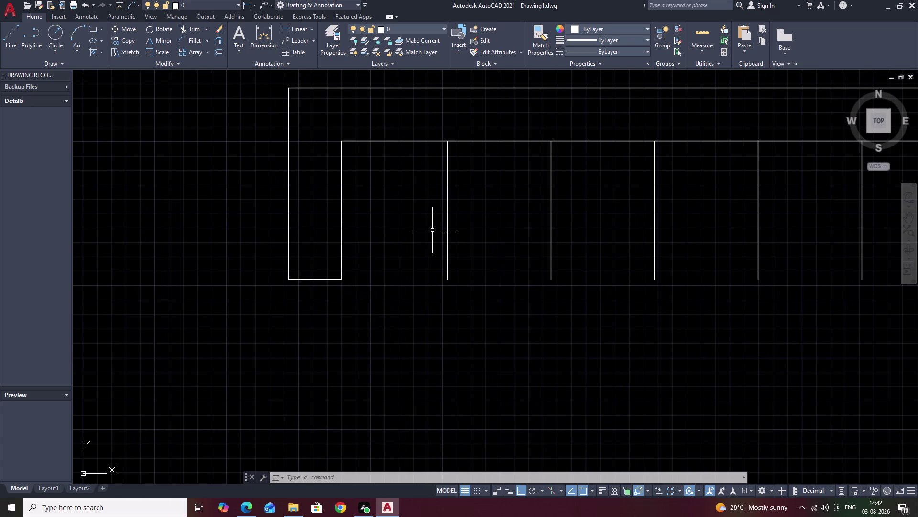
Undo the earlier partition lines and offsets.
key(ctrl+z)
key(ctrl+z)
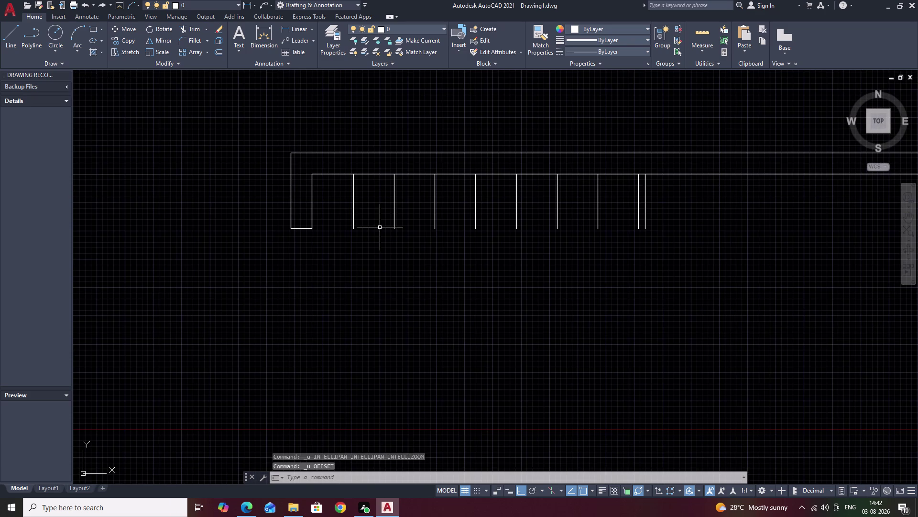
key(ctrl+z)
key(ctrl+z)
key(ctrl+z)
key(ctrl+z)
key(ctrl+z)
key(ctrl+z)
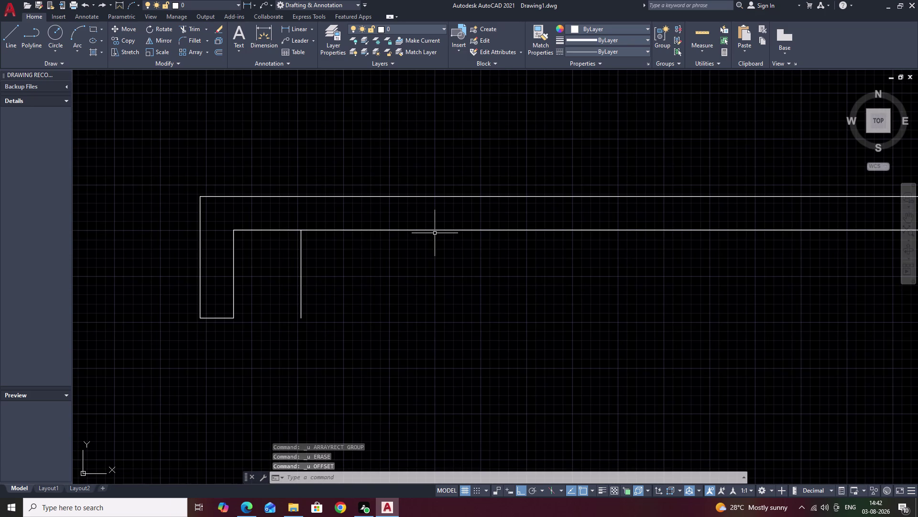
key(ctrl+z)
key(Escape)
Offset the inner left wall line 50 units inward.
text(O)
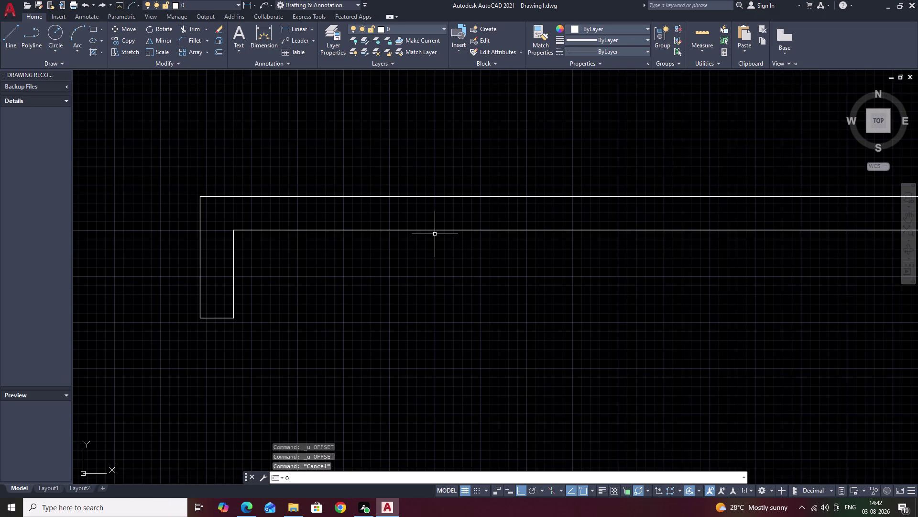
key(space)
text(50)
key(space)
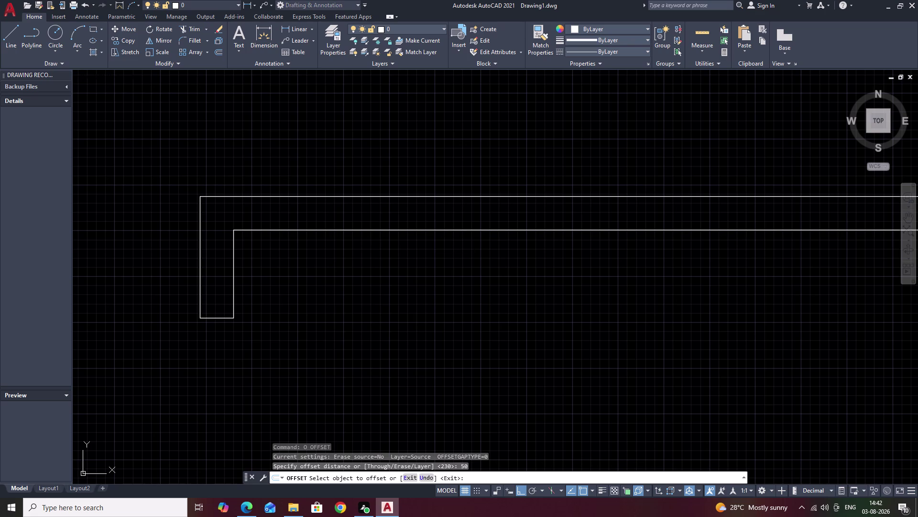
click(233, 267)
double_click(286, 270)
key(Escape)
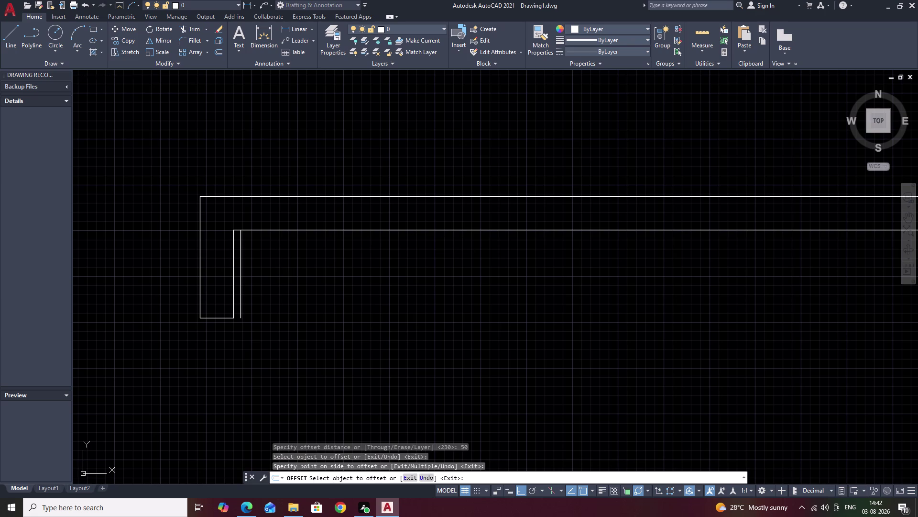
Start a rectangular array of the new partition line and edit its column count.
text(O)
key(space)
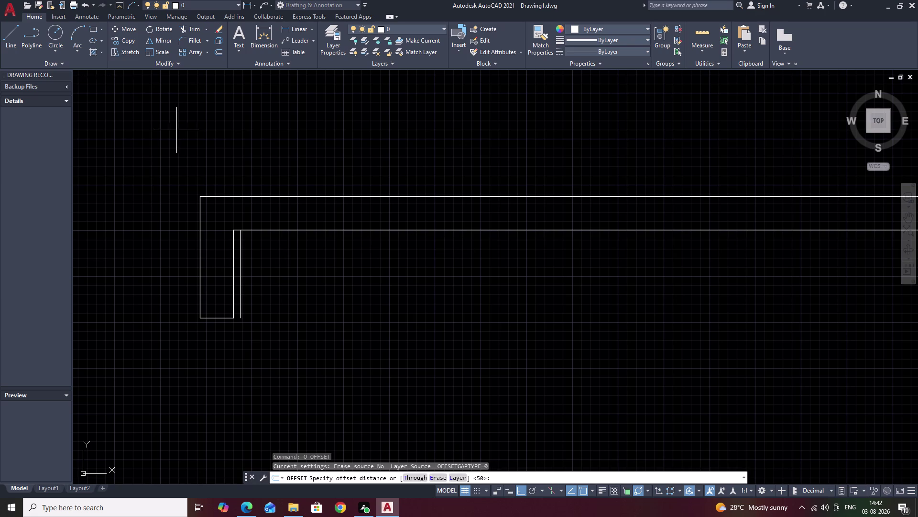
click(186, 53)
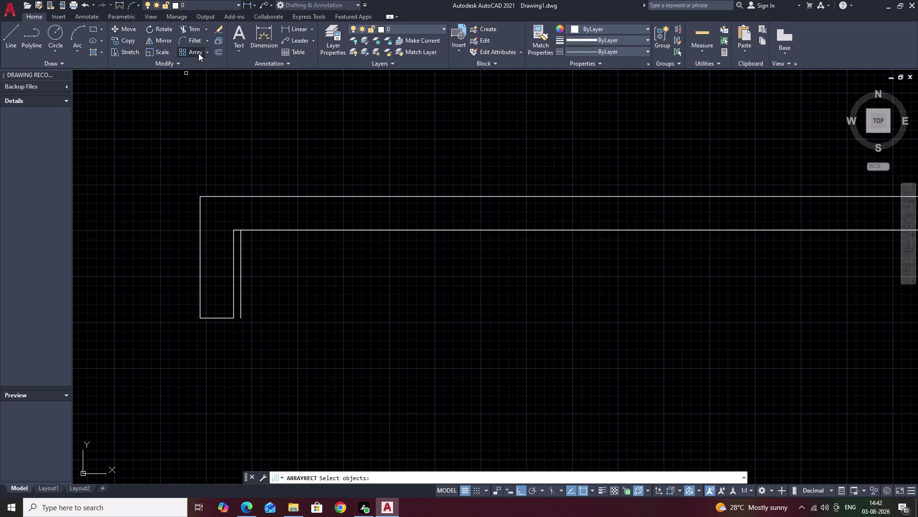
click(241, 261)
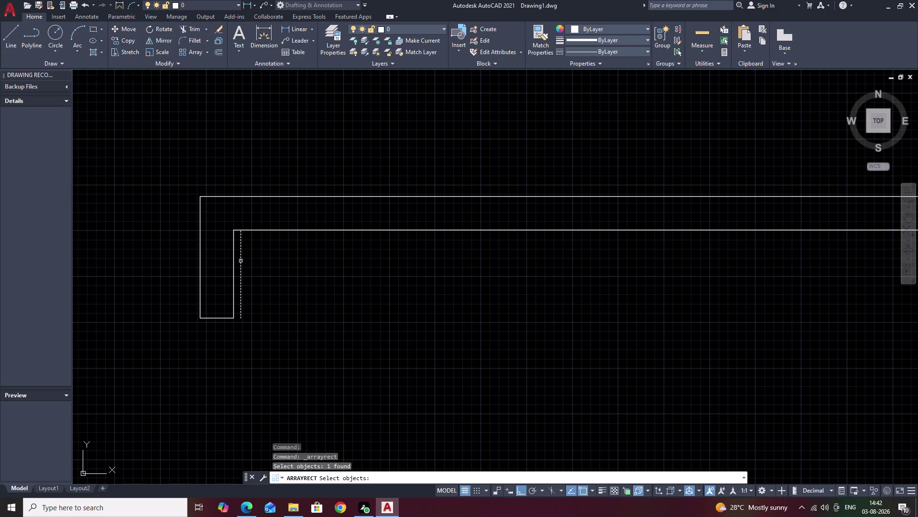
right_click(251, 260)
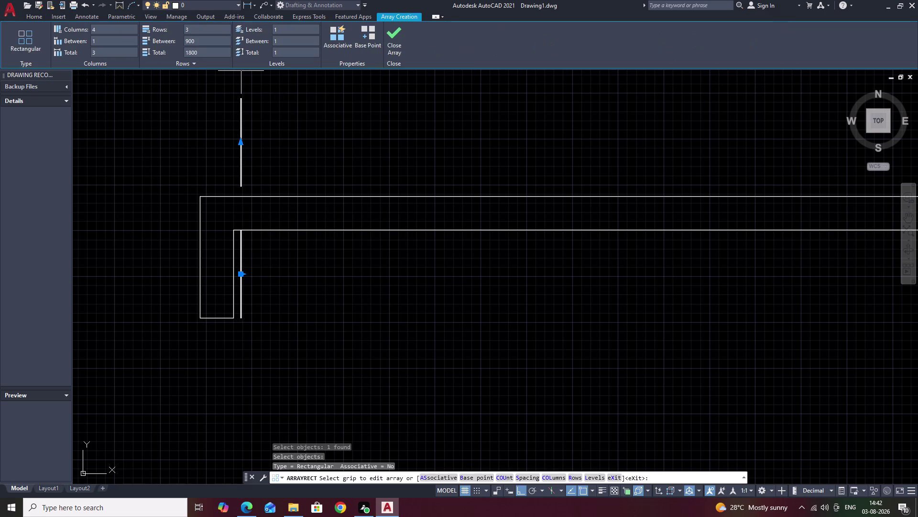
drag(128, 30, 117, 30)
key(BackSpace)
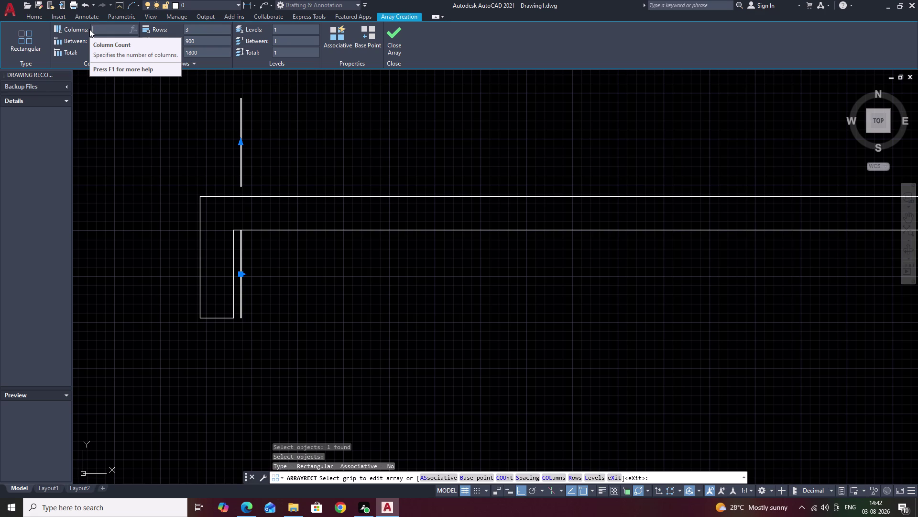
key(7)
click(138, 153)
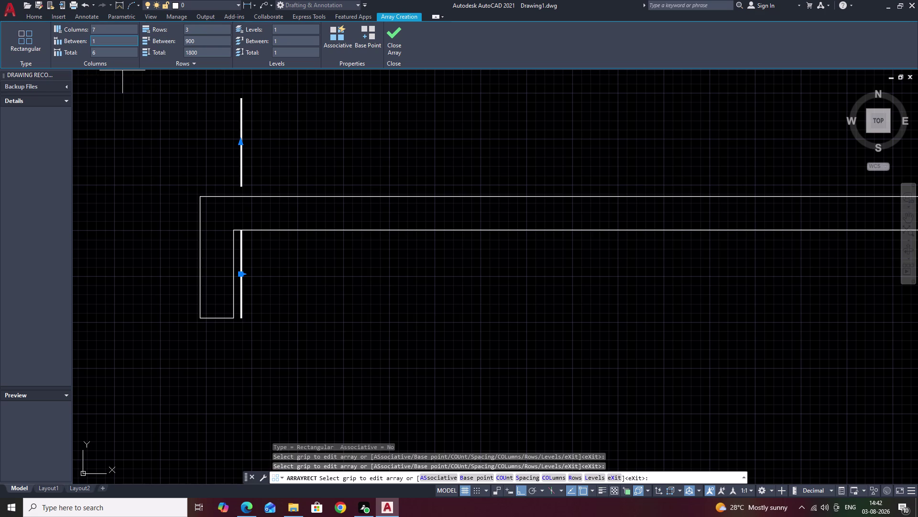
Set the array to 1 row with 460 spacing between columns.
drag(205, 24, 162, 26)
drag(200, 28, 175, 28)
key(BackSpace)
key(1)
click(154, 98)
drag(105, 41, 37, 33)
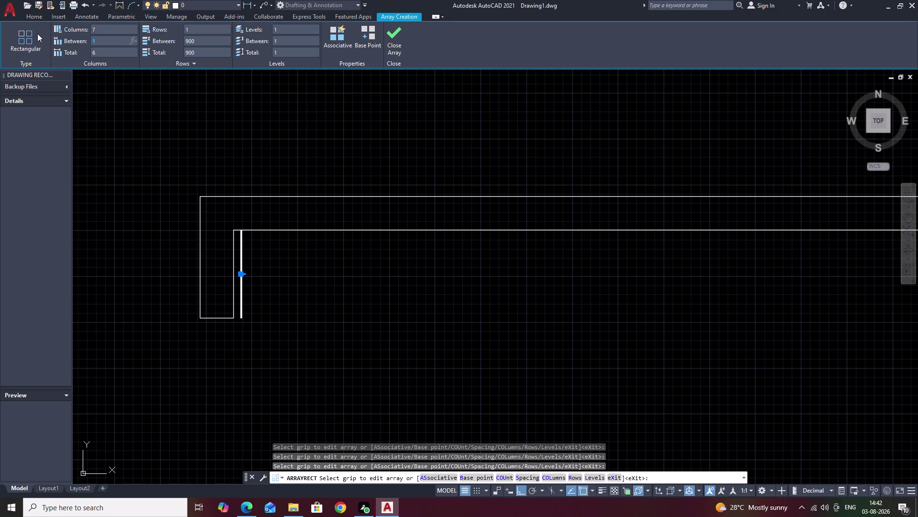
key(BackSpace)
text(46)
text(0)
click(149, 103)
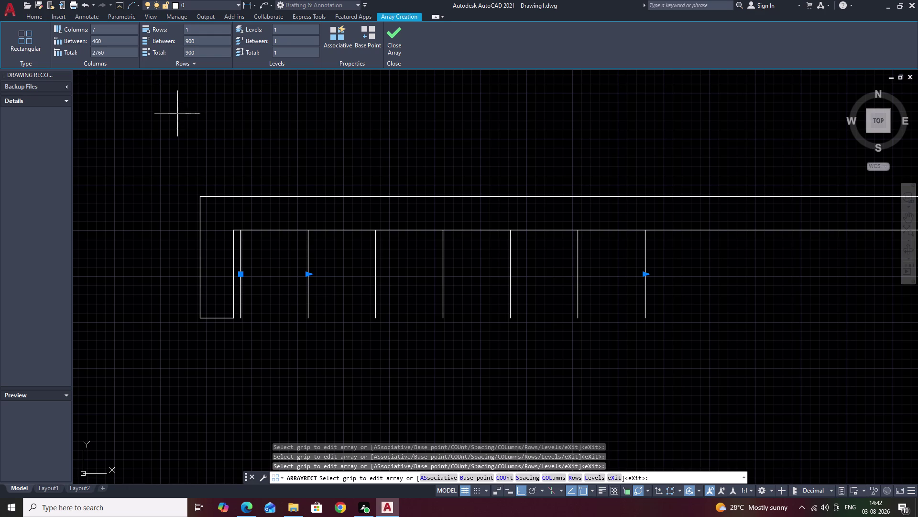
Raise the array to 8 columns, check the spacing, and exit.
scroll(down, 3)
middle_drag(236, 117, 205, 121)
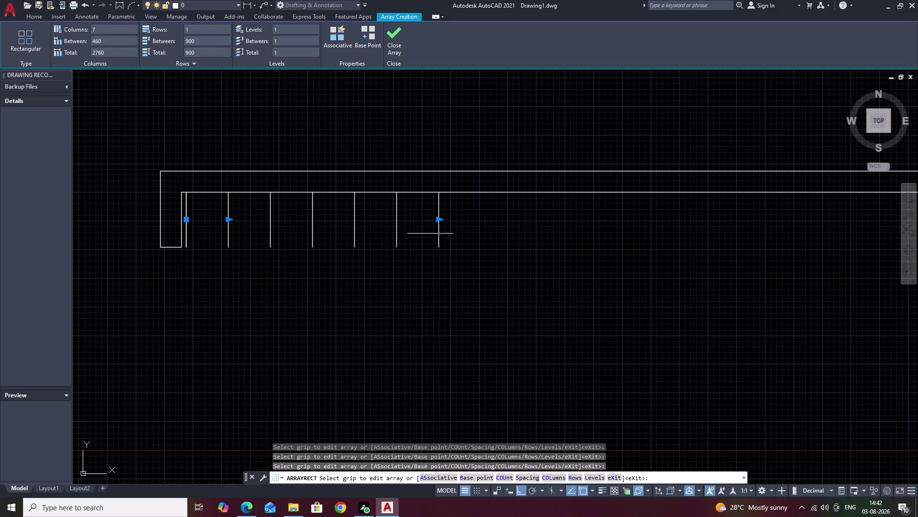
drag(119, 29, 19, 20)
key(BackSpace)
key(8)
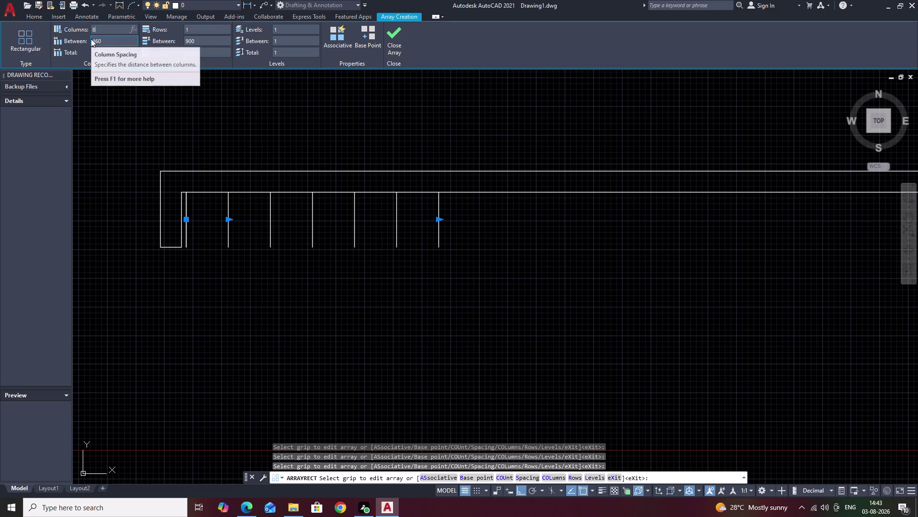
click(147, 88)
key(Escape)
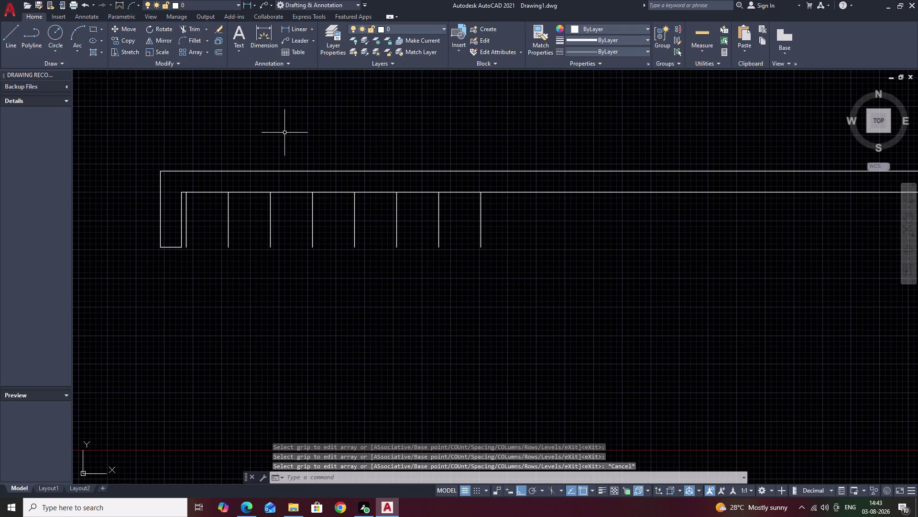
Cancel the offset and start a single-row rectangular array of the rightmost partition.
middle_drag(528, 249, 406, 264)
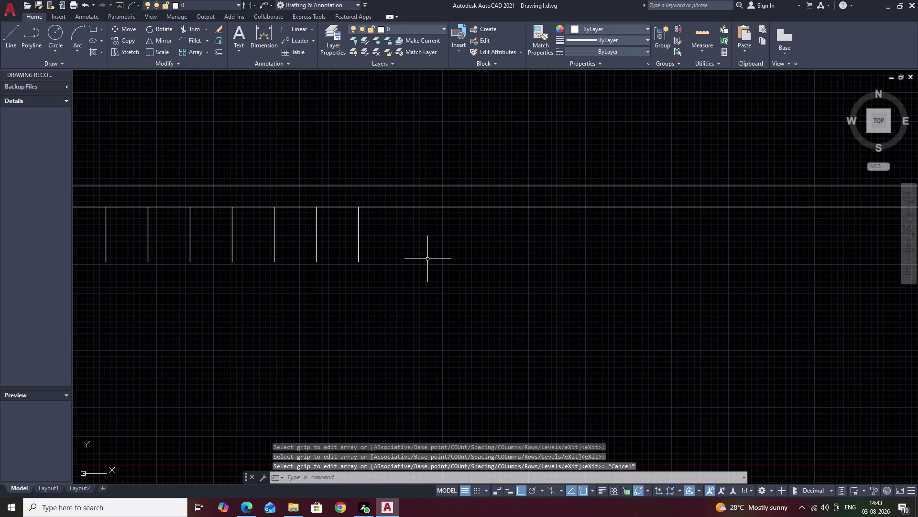
text(O)
key(space)
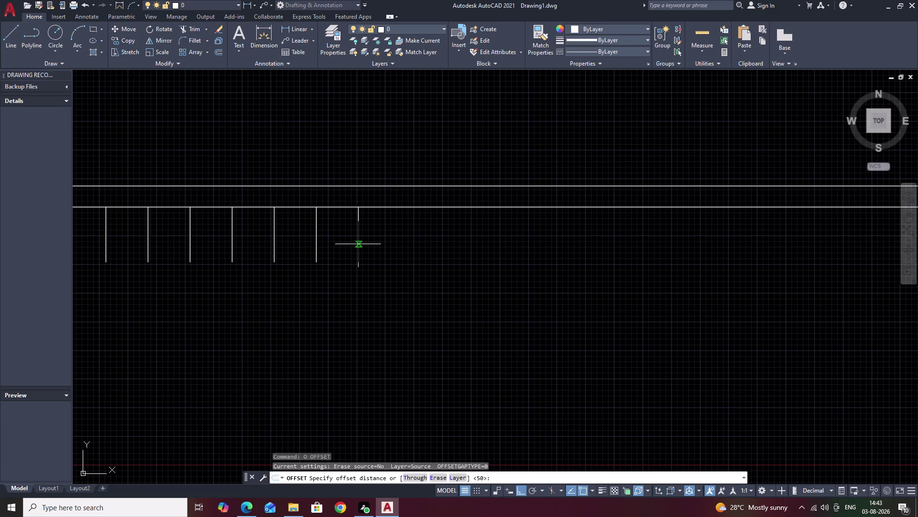
key(Escape)
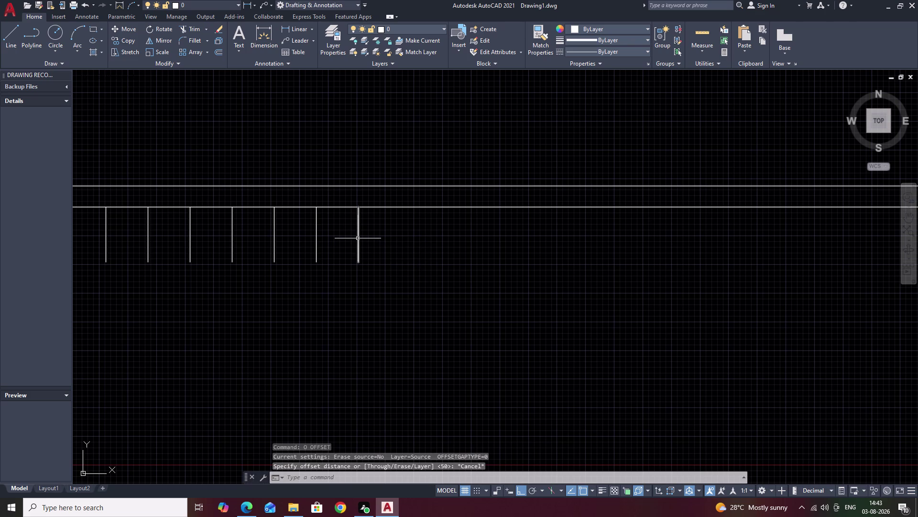
click(358, 238)
click(195, 54)
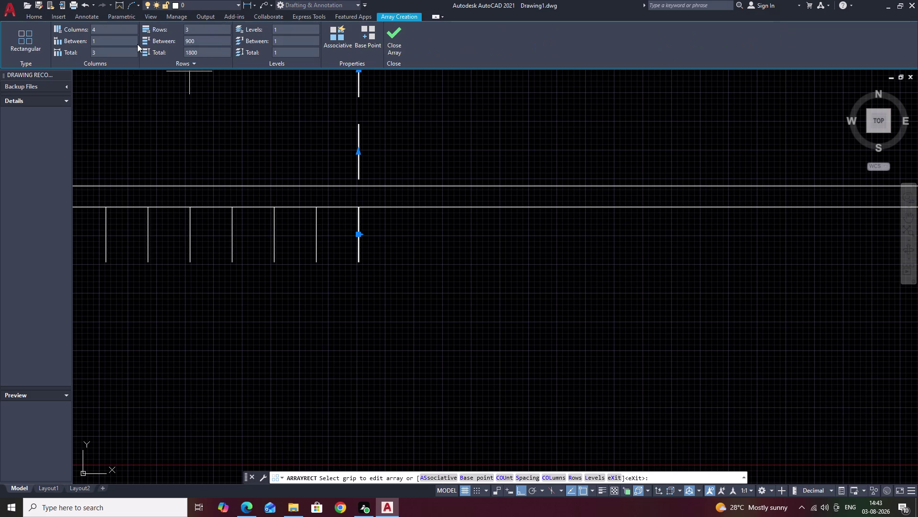
drag(202, 32, 167, 33)
key(BackSpace)
key(1)
Set the column spacing to 450, adding three more partitions, and exit the array.
click(207, 89)
drag(116, 24, 86, 26)
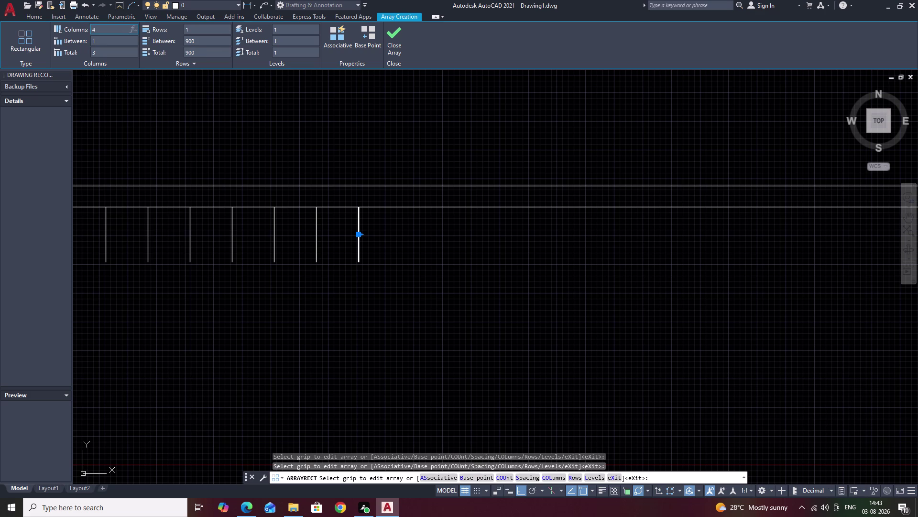
drag(110, 31, 97, 32)
drag(109, 42, 87, 44)
key(BackSpace)
text(450)
click(173, 127)
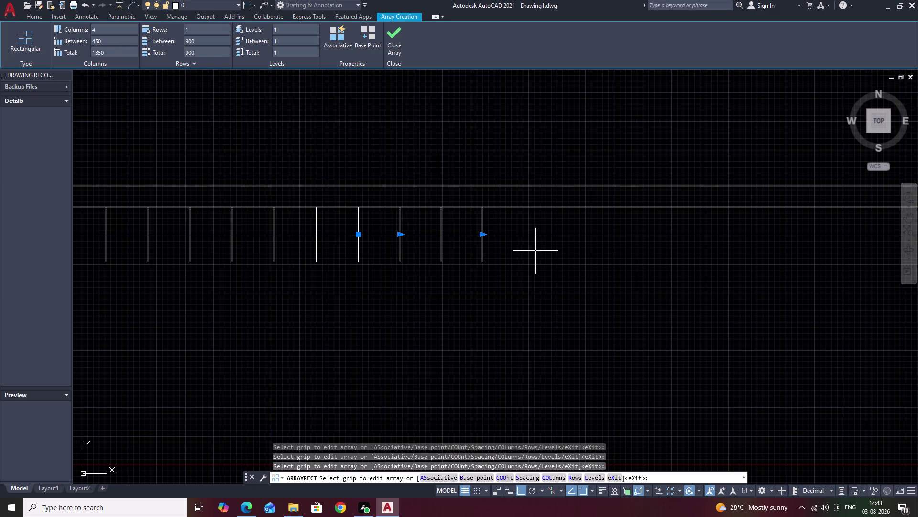
key(Escape)
scroll(down, 3)
middle_drag(538, 251, 505, 268)
scroll(up, 3)
scroll(up, 3)
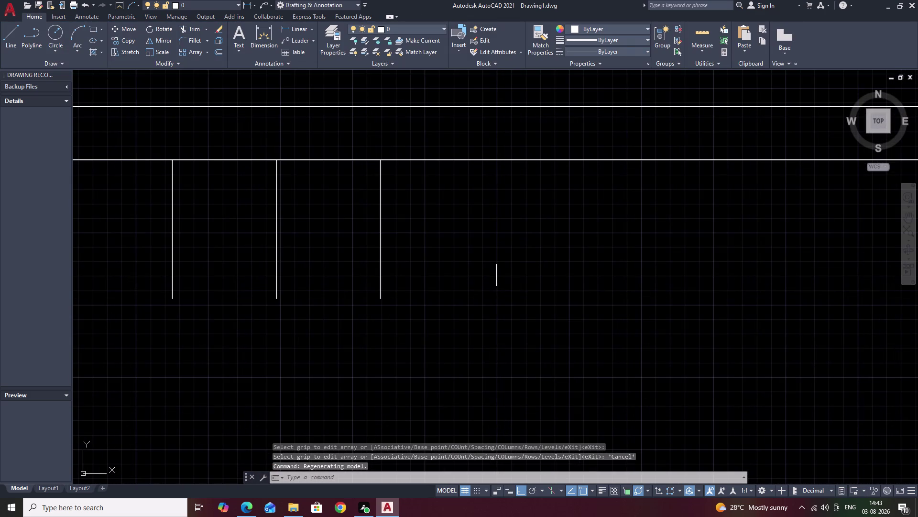
Offset the last partition 70 units to the right.
text(O)
key(space)
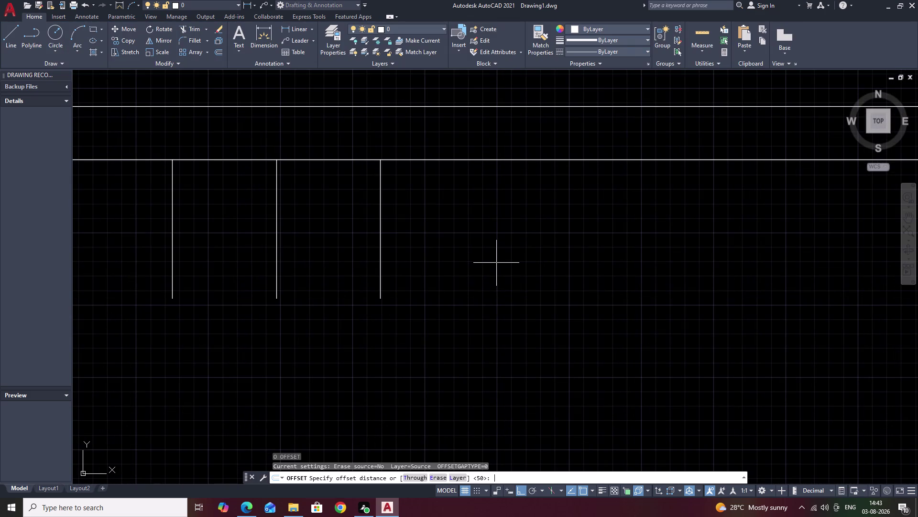
text(70)
key(space)
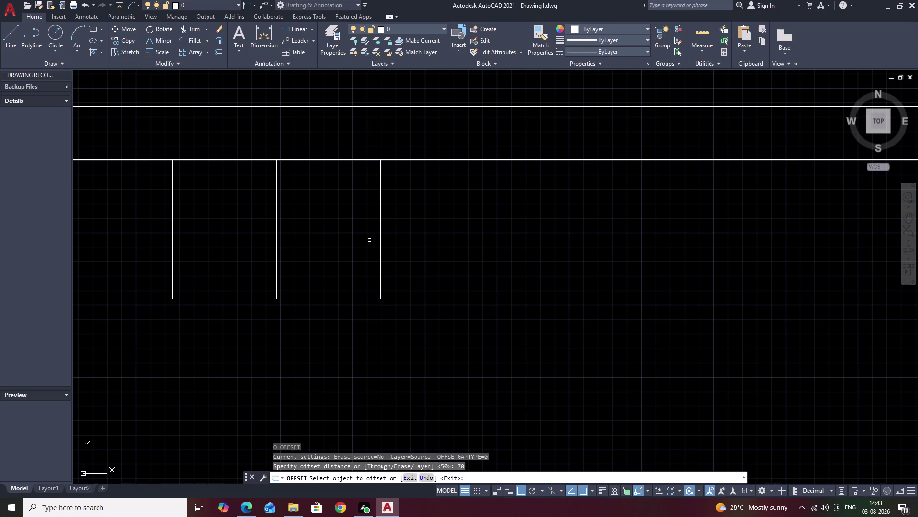
click(379, 251)
click(458, 253)
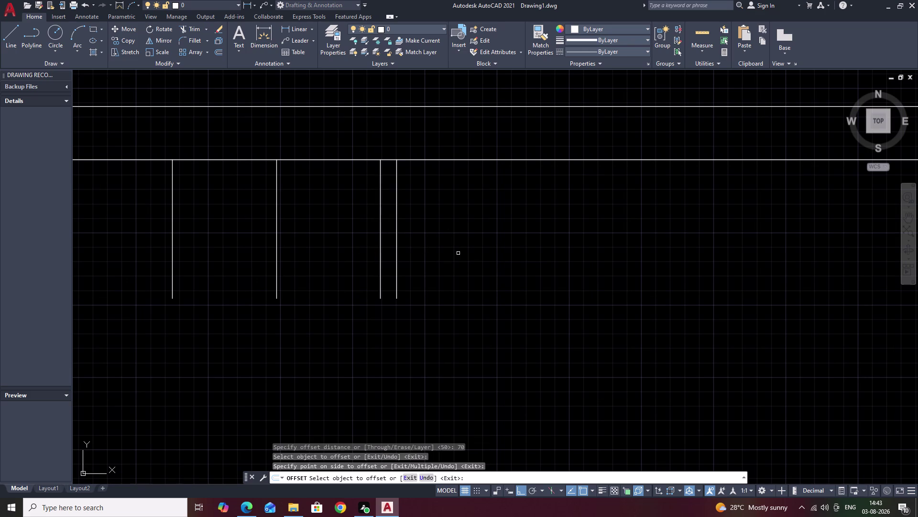
scroll(down, 3)
middle_drag(492, 256, 441, 255)
key(Escape)
scroll(up, 3)
middle_drag(393, 227, 471, 222)
middle_click(447, 254)
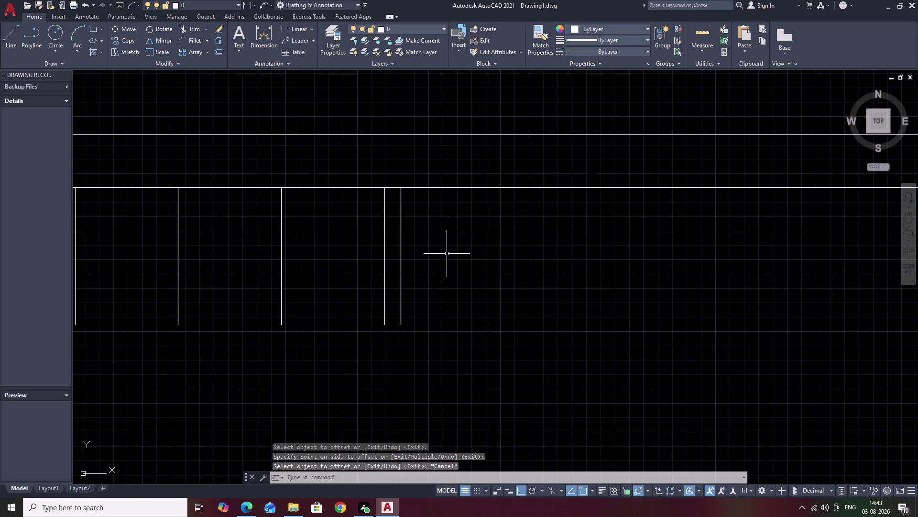
key(Escape)
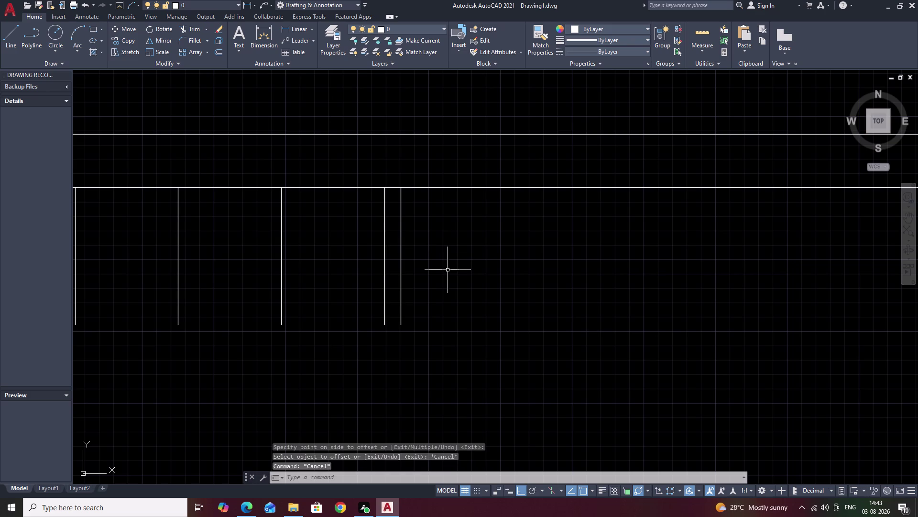
Offset the new line a further 230 units to the right.
text(O)
key(space)
text(23)
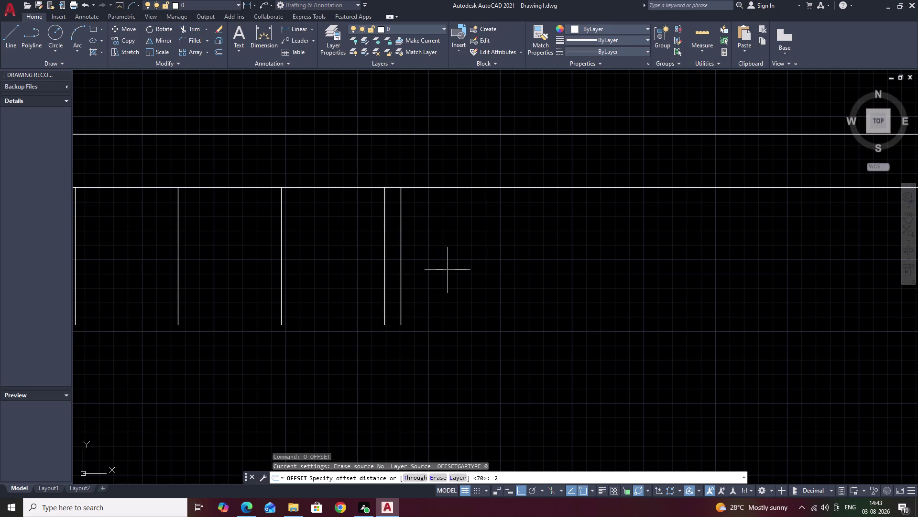
text(0)
key(space)
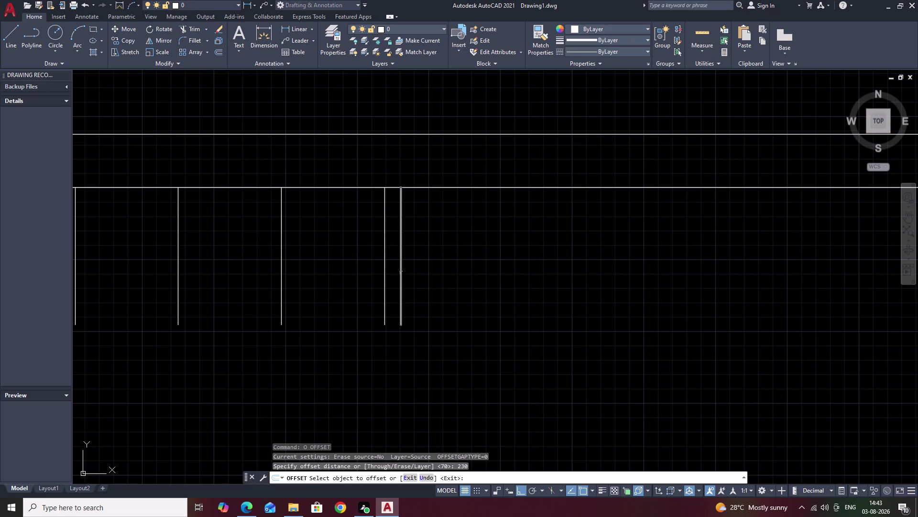
click(401, 273)
click(596, 278)
key(Escape)
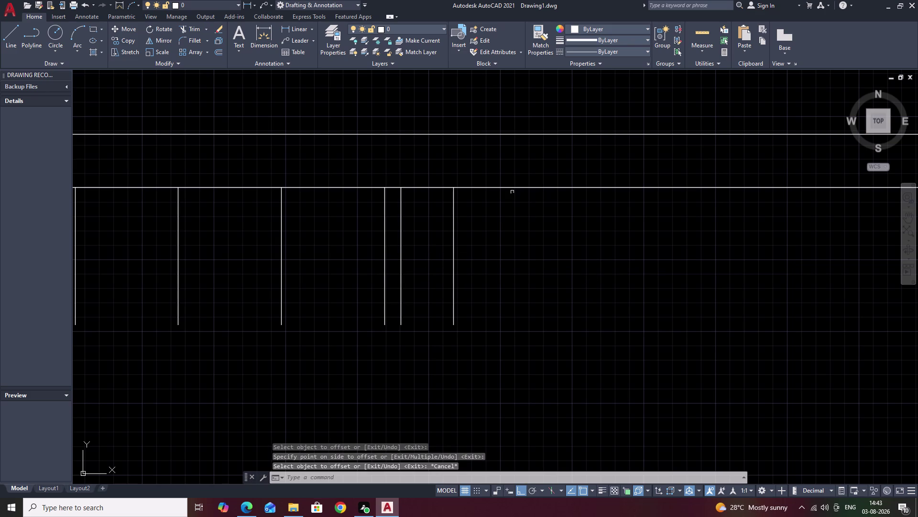
text(EX)
key(space)
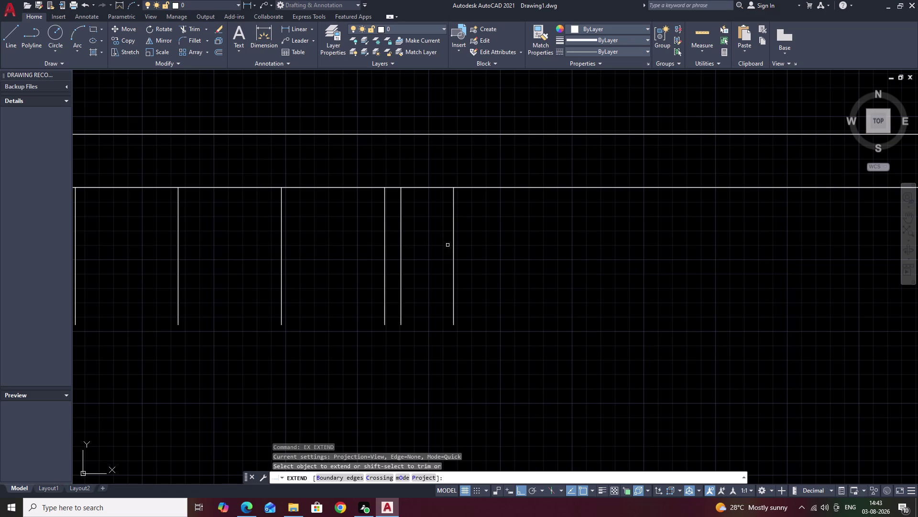
Extend the newest line up to the top edge and fence-trim the top overhang.
click(454, 243)
key(Escape)
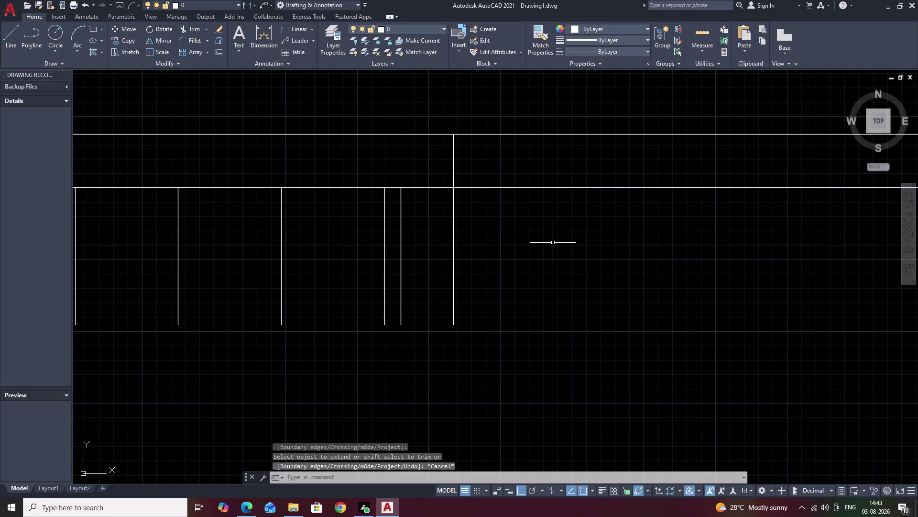
text(TR)
key(space)
drag(576, 89, 581, 282)
scroll(down, 3)
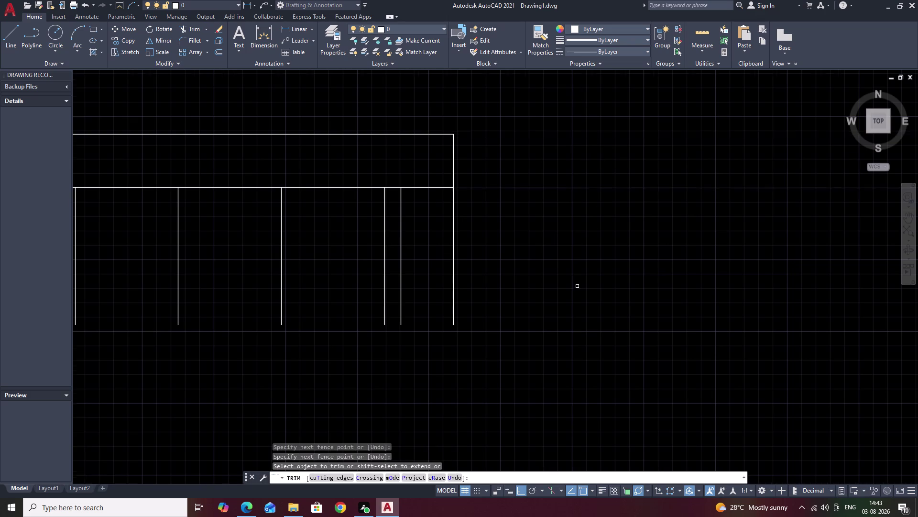
scroll(down, 3)
middle_drag(588, 281, 709, 254)
scroll(up, 3)
middle_drag(582, 302, 651, 297)
key(Escape)
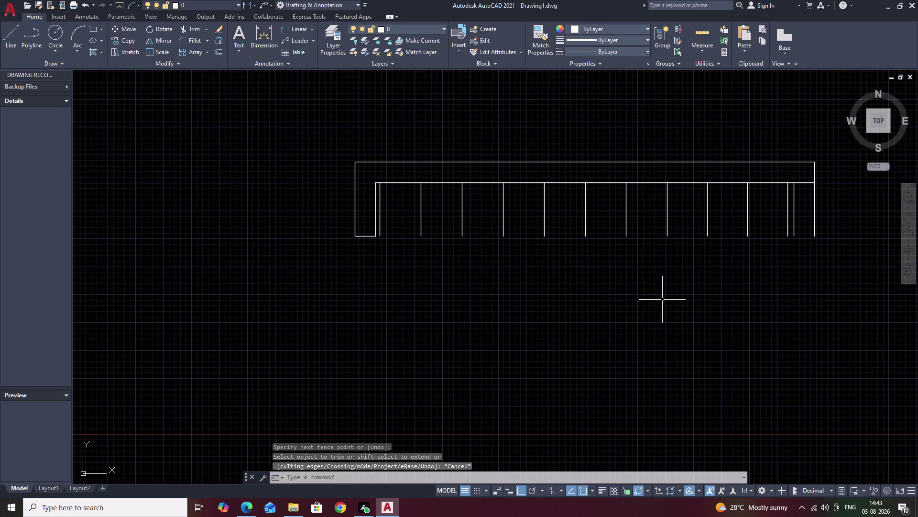
Start EXTEND in boundary-edge mode, then abandon the boundary selection.
text(EX)
key(space)
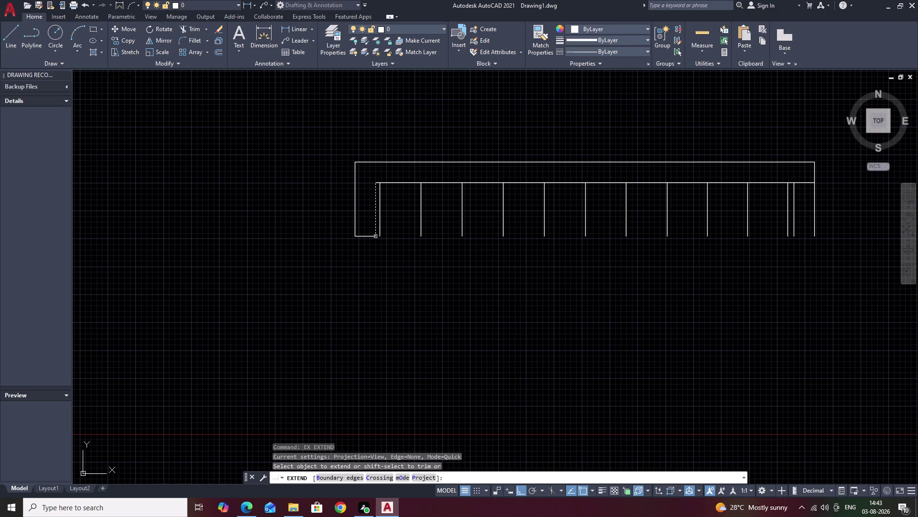
text(B)
key(space)
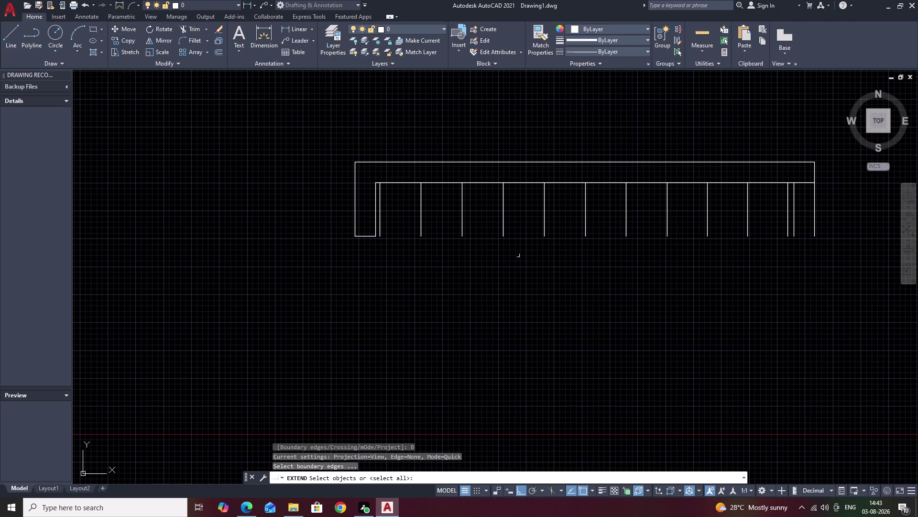
scroll(up, 3)
key(Escape)
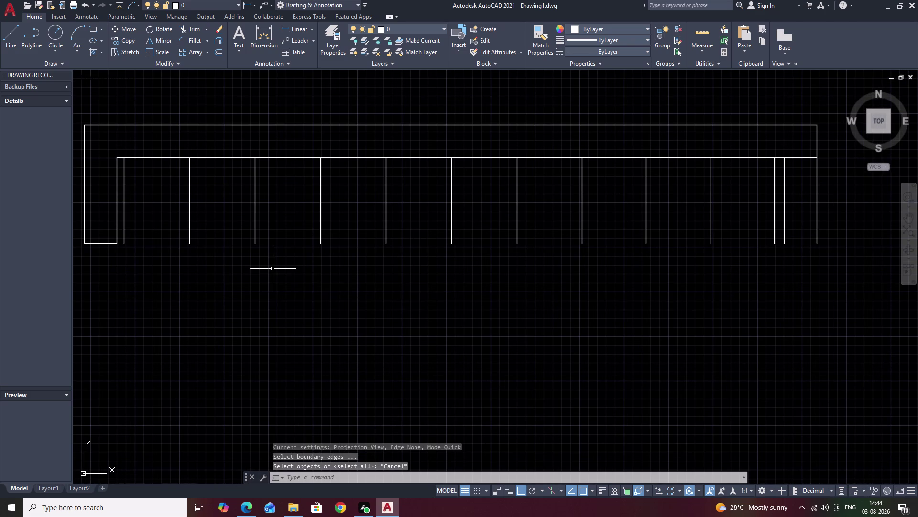
Extend the bottom edge to the right end line, using that line as the boundary.
key(e)
text(X)
key(space)
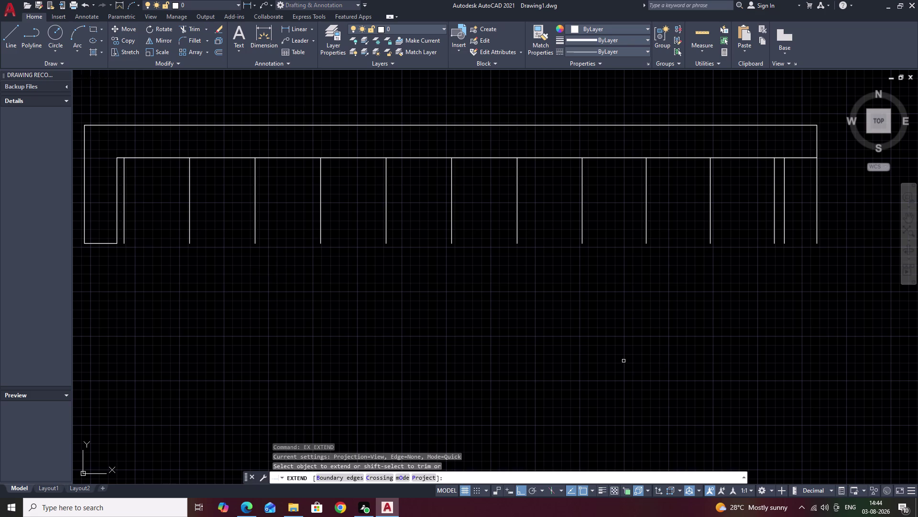
key(b)
key(space)
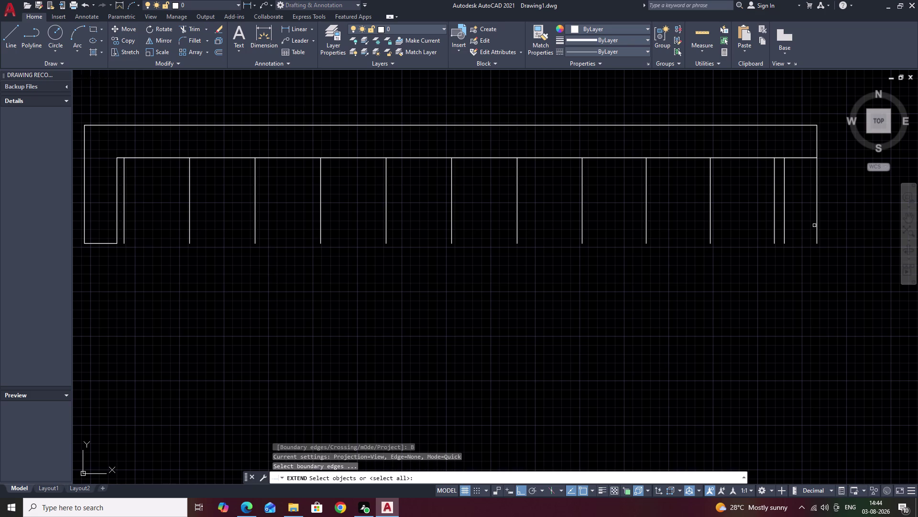
click(817, 227)
right_click(781, 264)
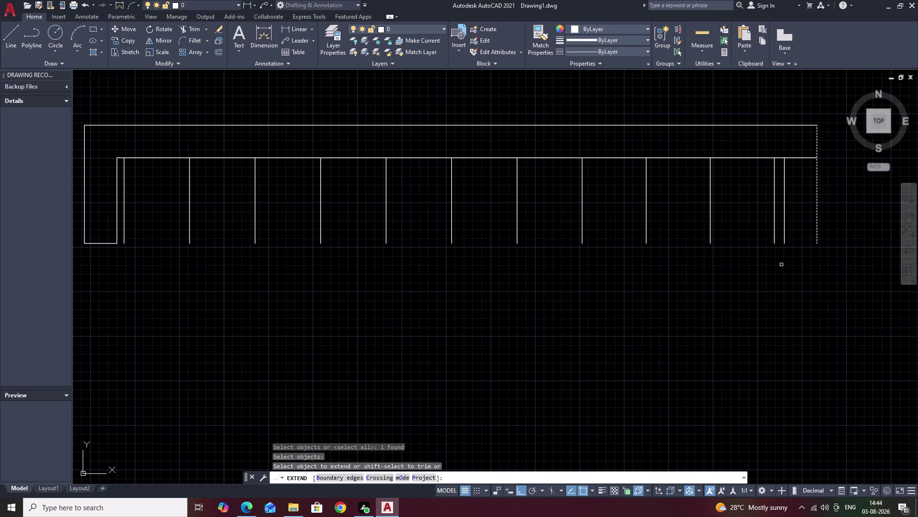
click(108, 243)
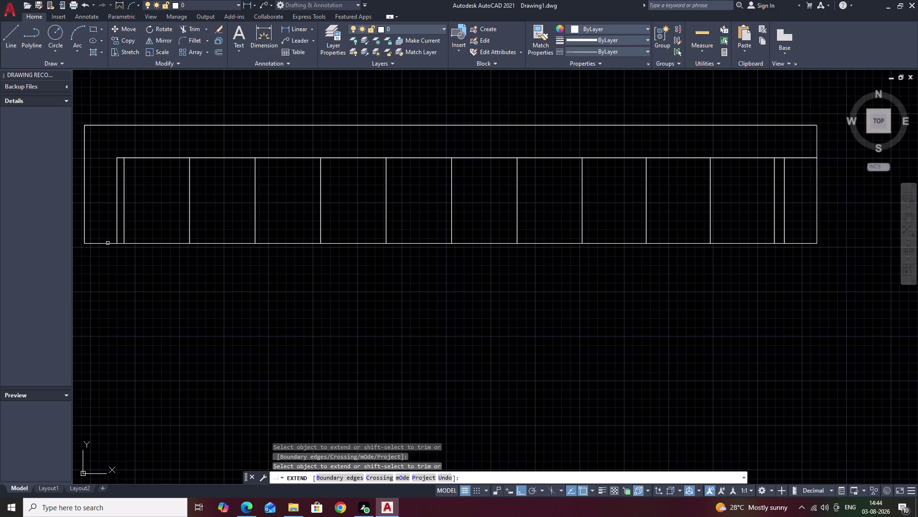
key(Escape)
middle_drag(488, 374, 762, 363)
middle_drag(683, 342, 596, 369)
middle_drag(615, 347, 582, 346)
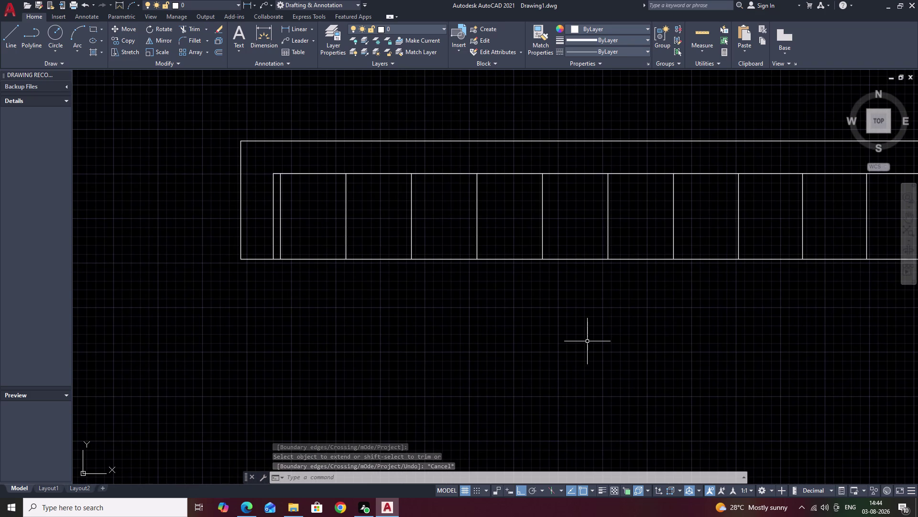
Quick-dimension the bottom edge, placing an overall width dimension below the outline.
text(QD)
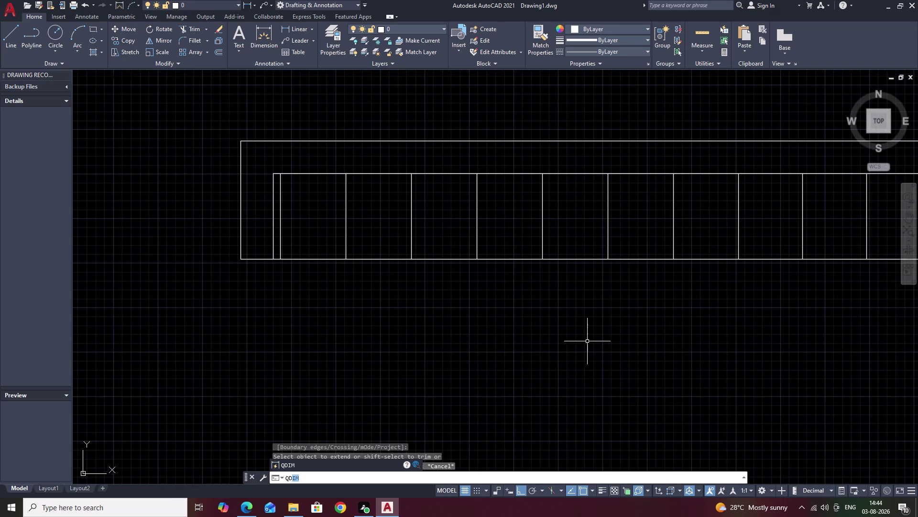
text(IM)
key(space)
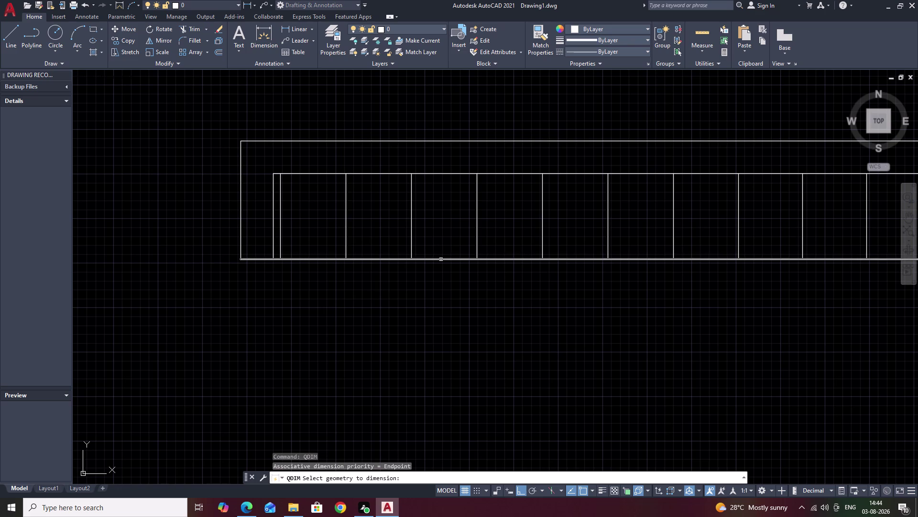
click(441, 259)
right_click(449, 294)
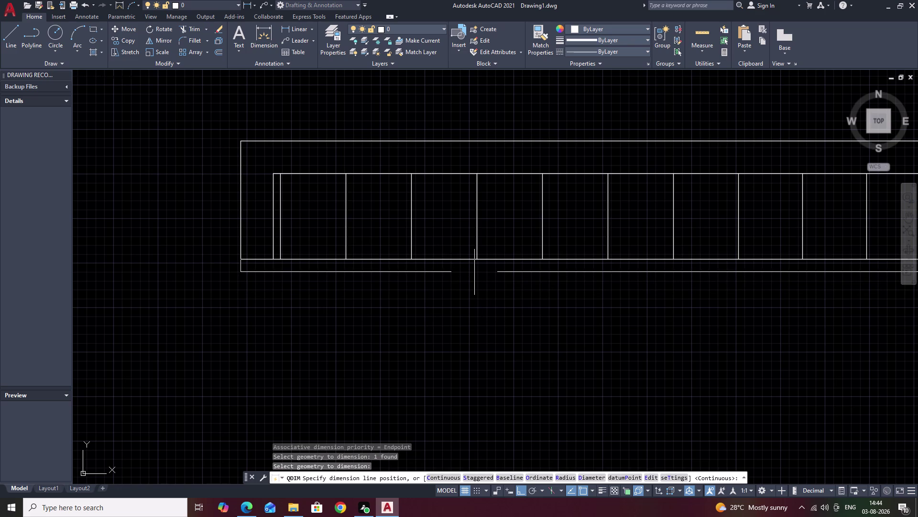
double_click(472, 281)
Erase the overall 5150 dimension.
scroll(down, 3)
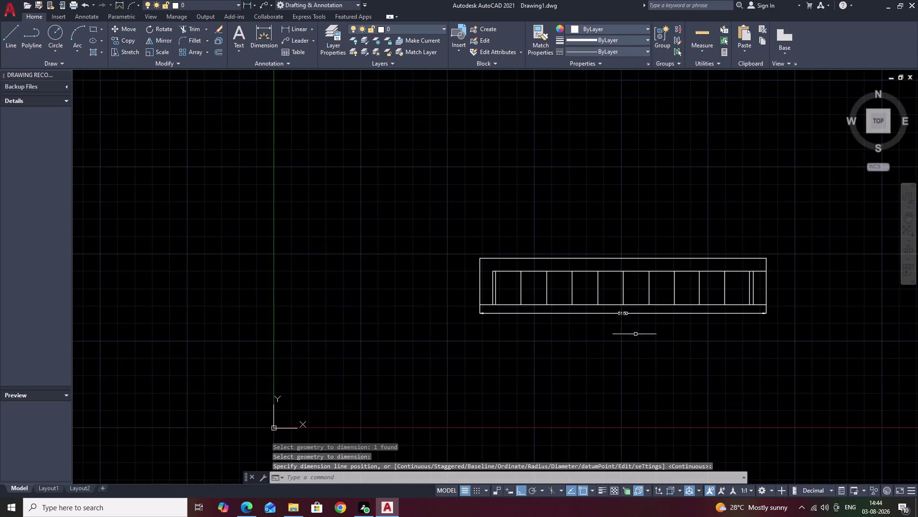
middle_drag(729, 348, 649, 351)
scroll(up, 3)
middle_drag(593, 338, 749, 340)
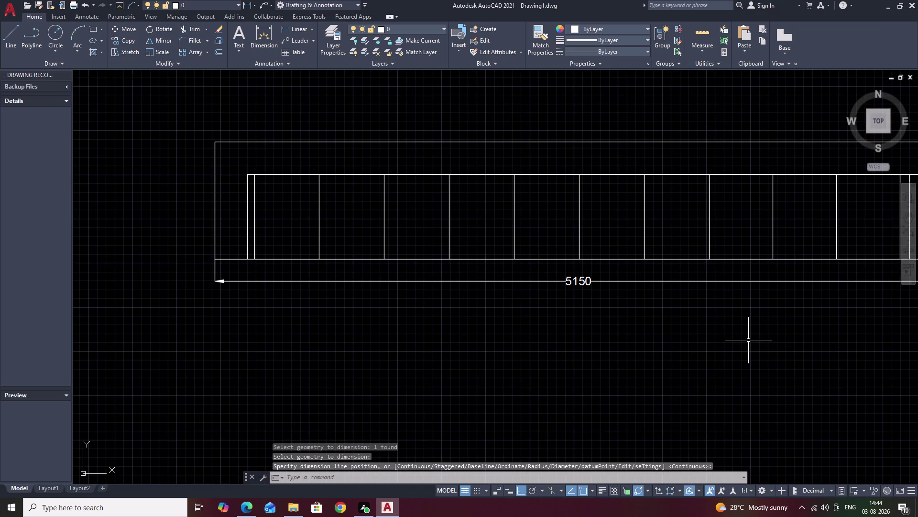
click(668, 283)
text(E)
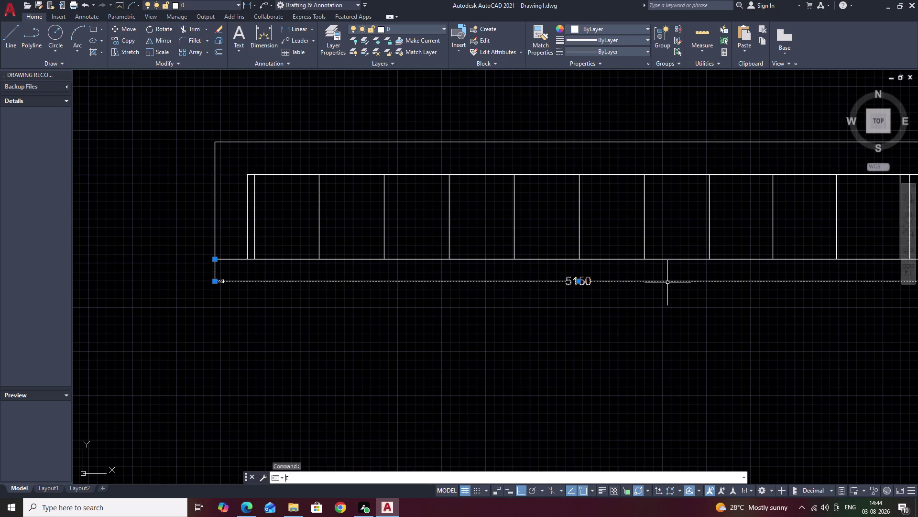
key(space)
Cancel a stray BREAK command and start a DLI dimension at the outer left wall corner.
scroll(up, 3)
middle_drag(330, 290, 406, 281)
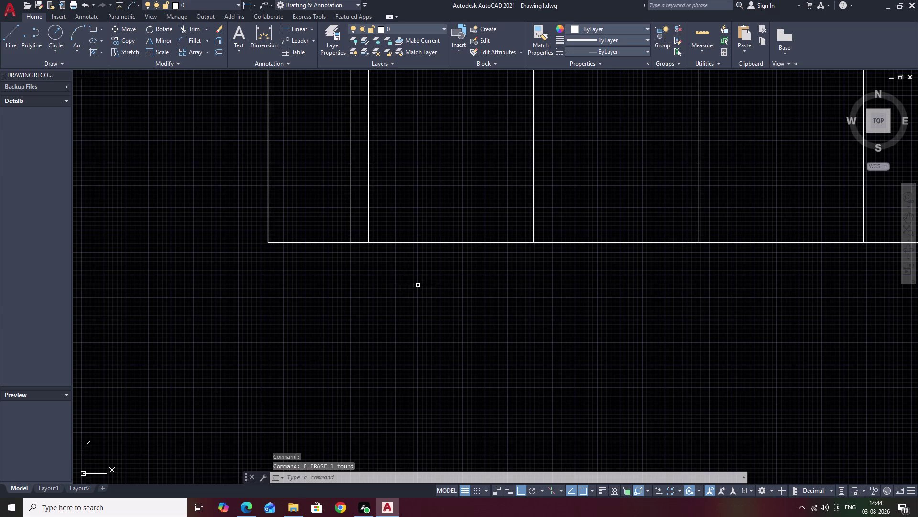
key(Escape)
scroll(up, 3)
scroll(down, 3)
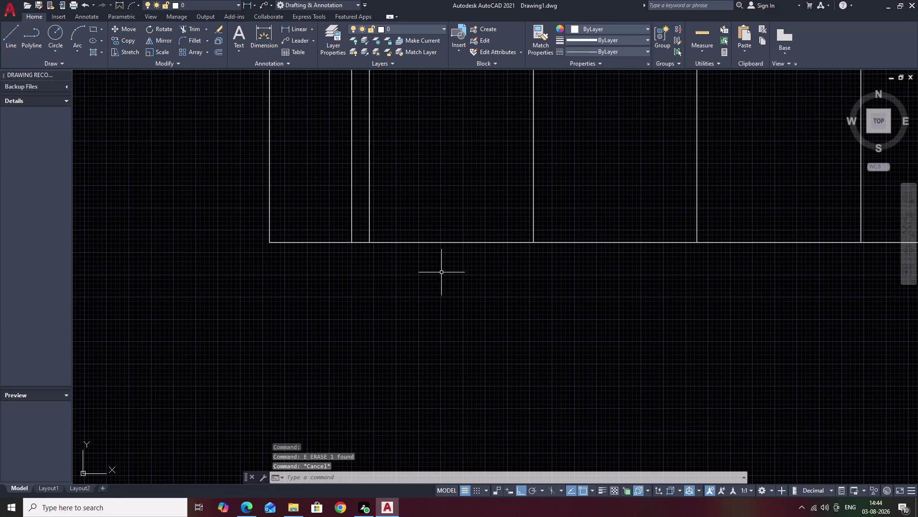
text(B)
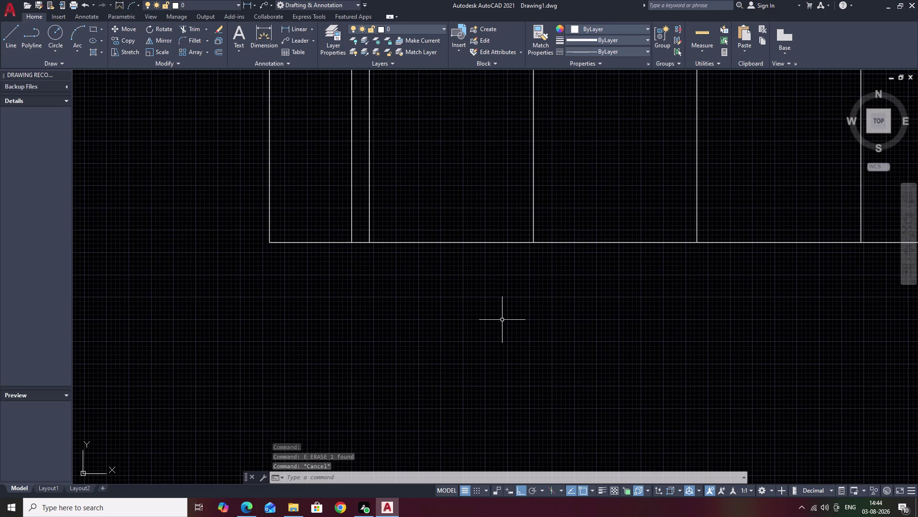
text(R)
key(space)
key(Escape)
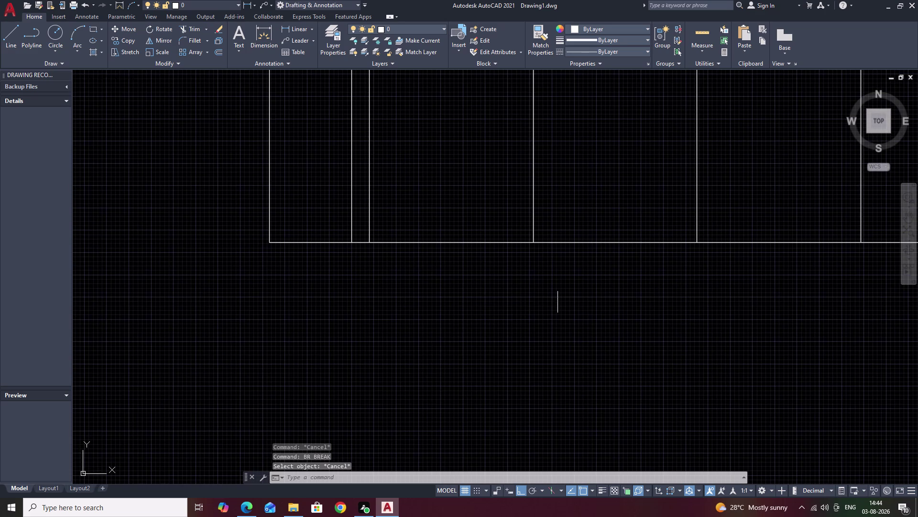
key(Escape)
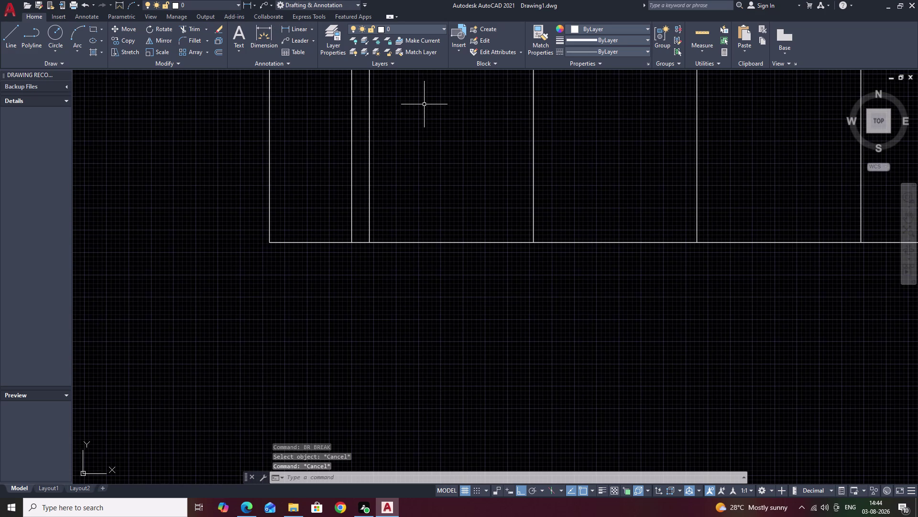
text(DLI)
key(space)
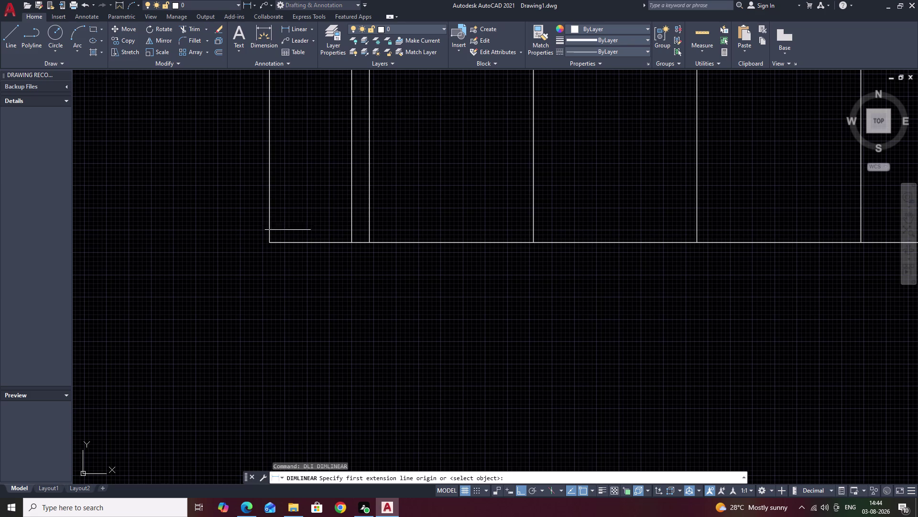
click(270, 241)
Place the 230 left wall dimension below the wall.
click(348, 240)
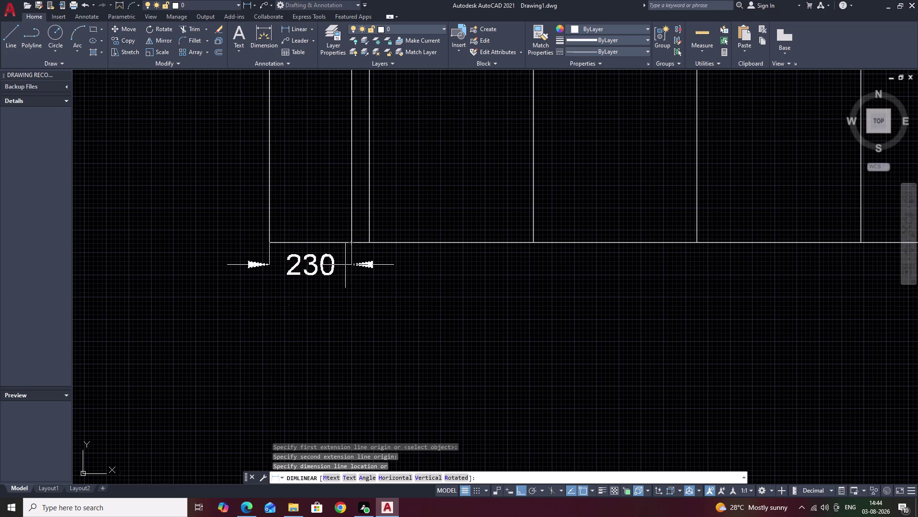
click(343, 273)
key(Escape)
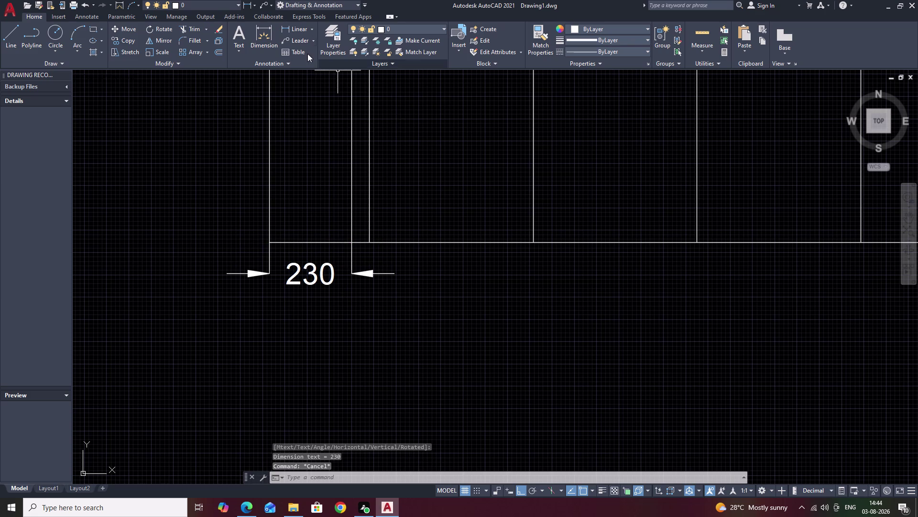
Continue the chain from the 230 with a 50 and six 460 dimensions.
click(90, 21)
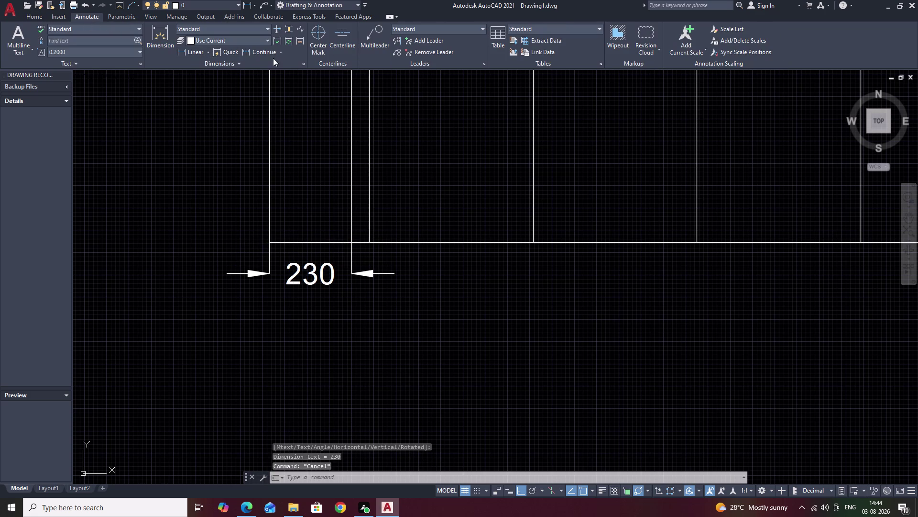
click(265, 52)
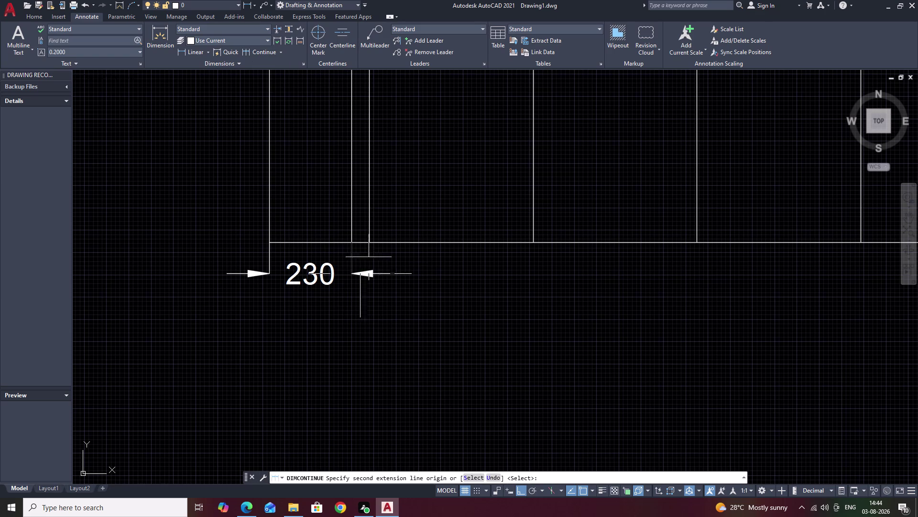
click(371, 246)
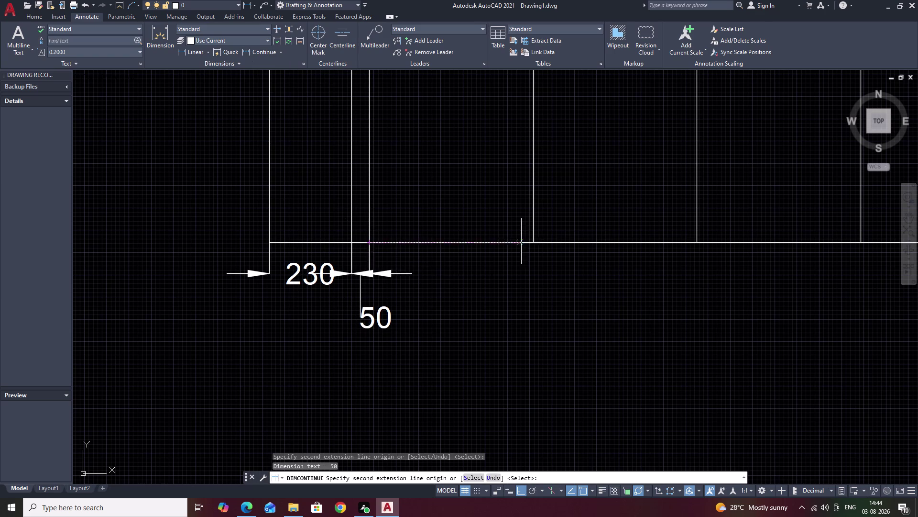
click(533, 240)
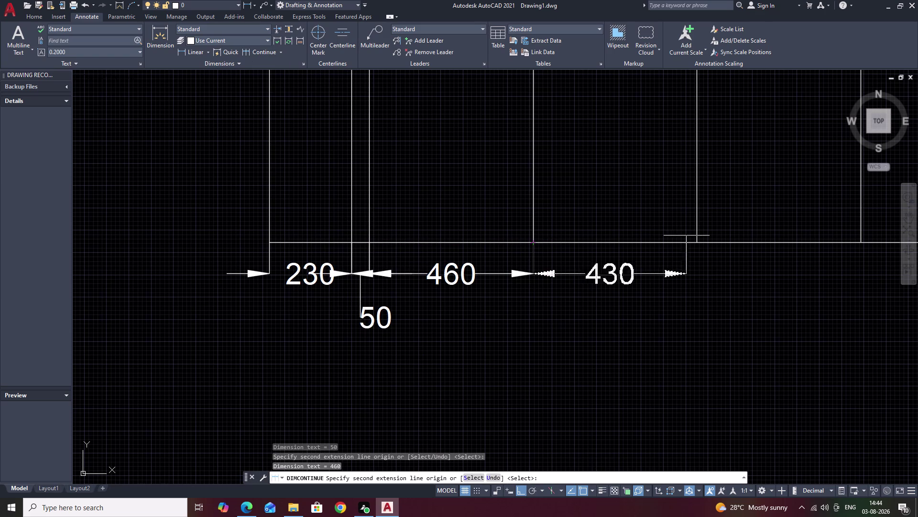
click(698, 242)
middle_drag(726, 262, 480, 285)
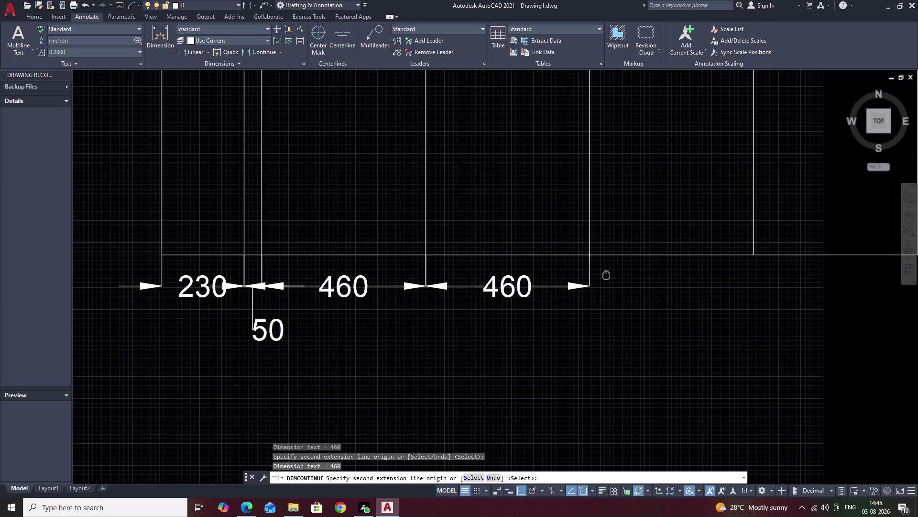
middle_drag(480, 284, 406, 294)
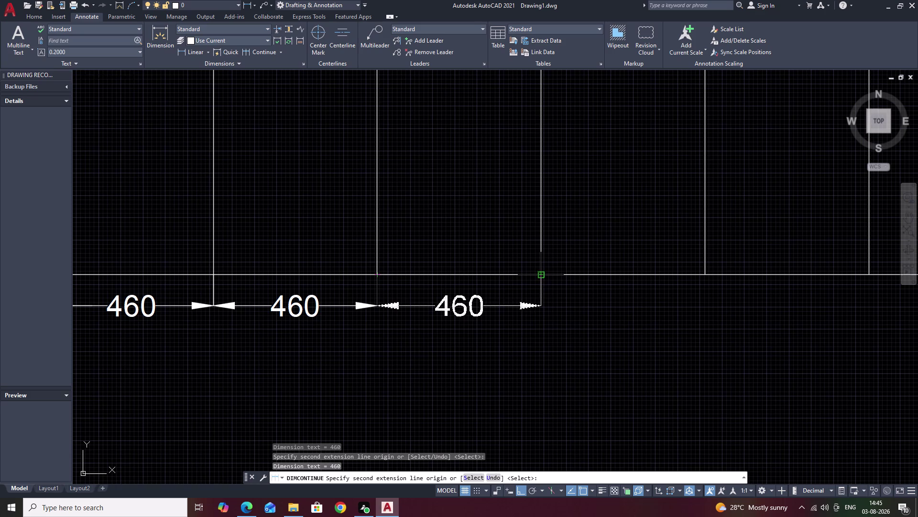
click(541, 275)
click(705, 273)
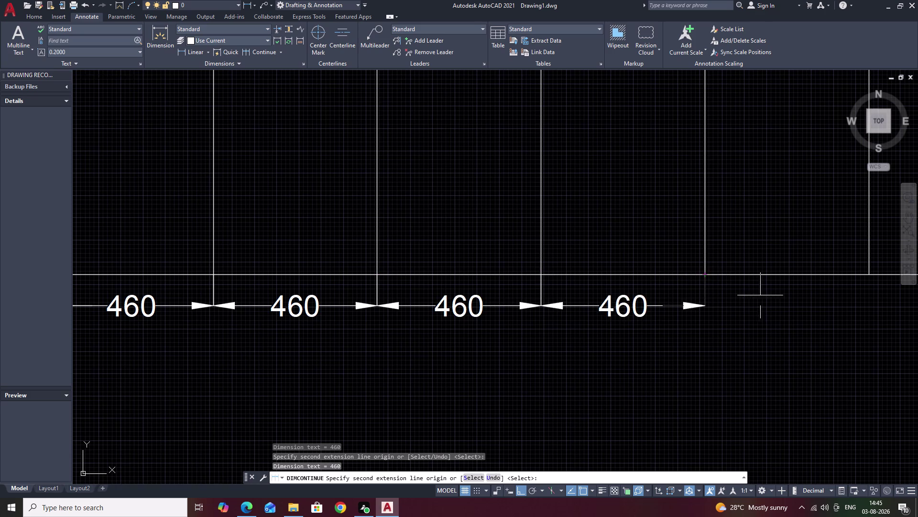
middle_drag(761, 295, 527, 320)
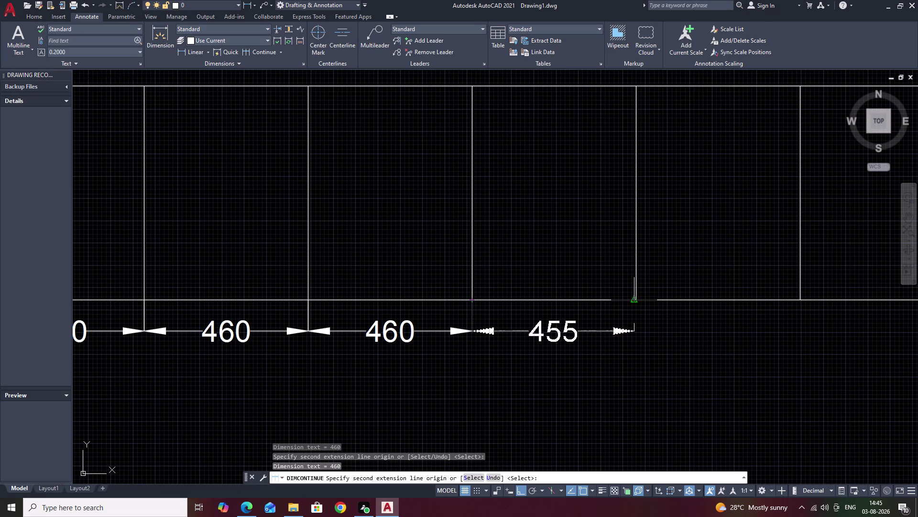
click(637, 302)
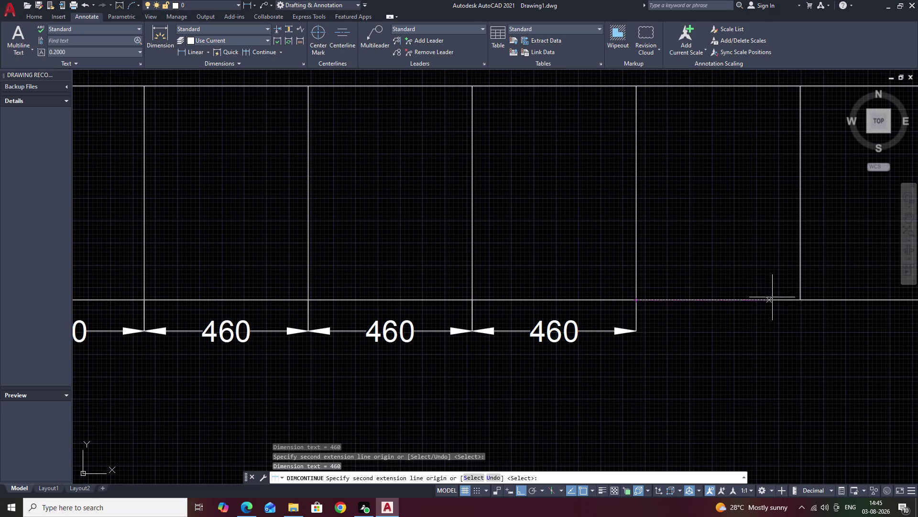
click(800, 298)
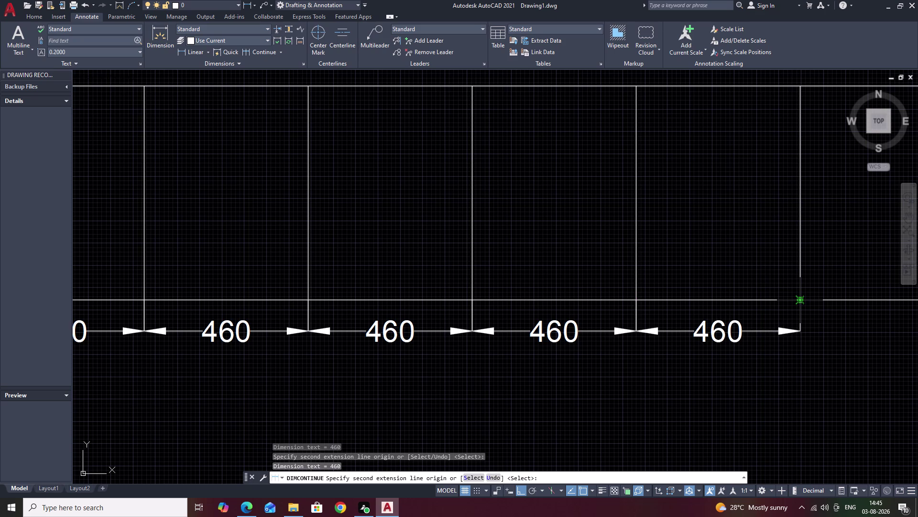
middle_drag(800, 298, 480, 304)
scroll(down, 3)
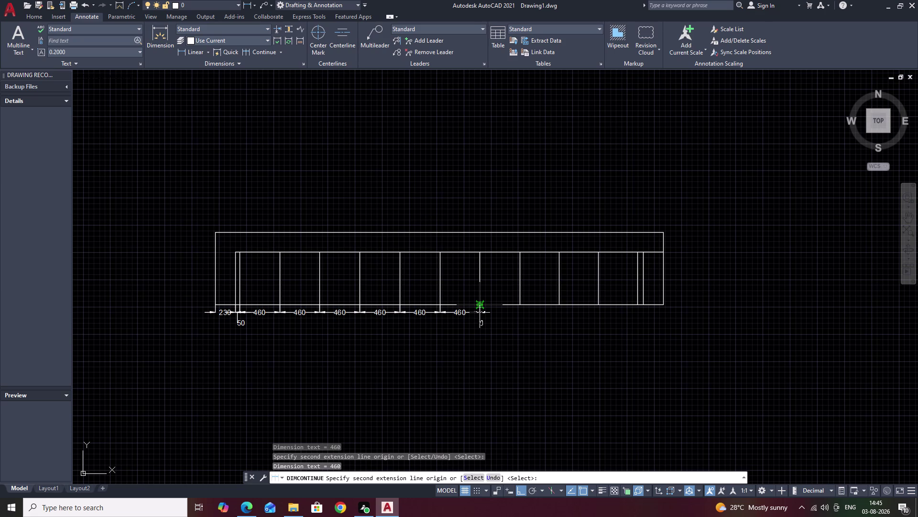
scroll(up, 3)
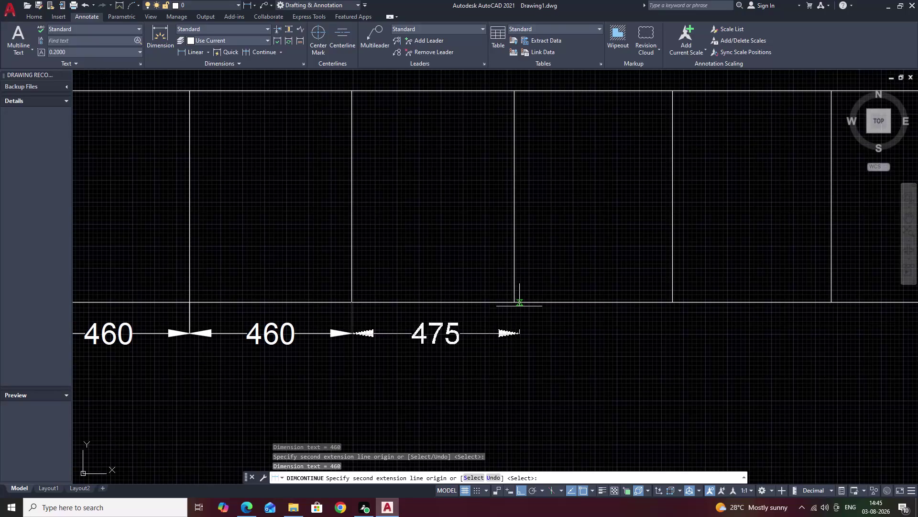
Finish the chain with the last 460, three 450s, 70 and the right 230.
click(512, 299)
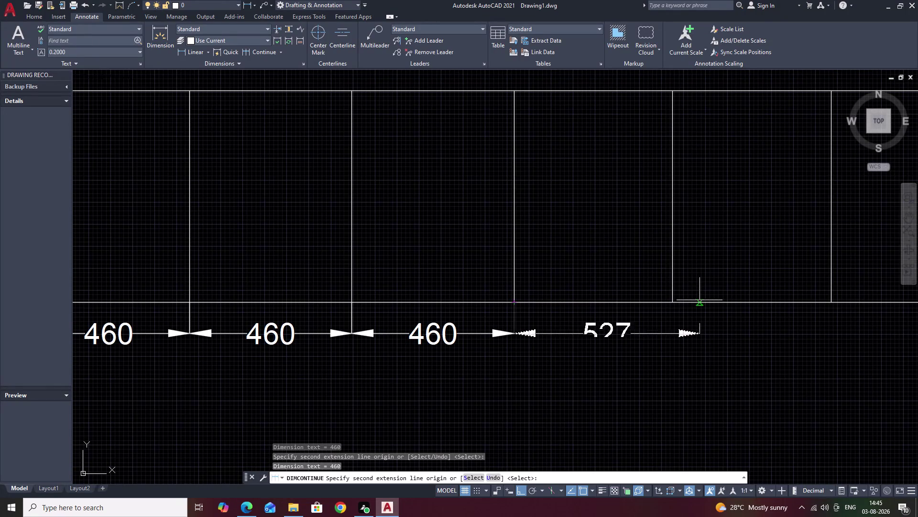
click(673, 302)
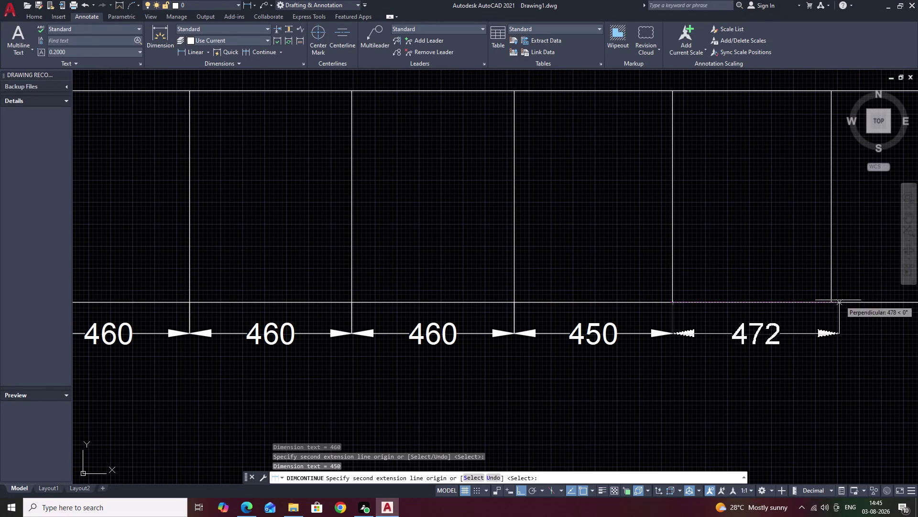
click(832, 301)
middle_drag(834, 301, 380, 337)
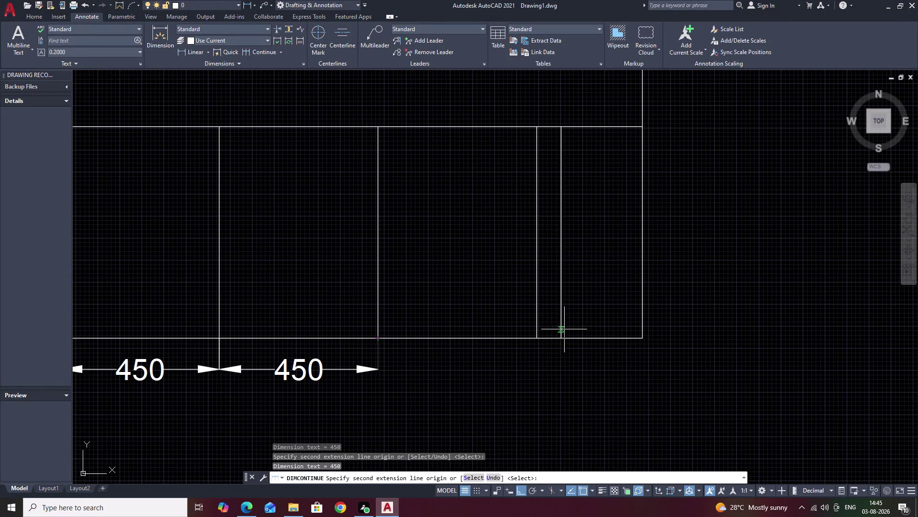
click(537, 339)
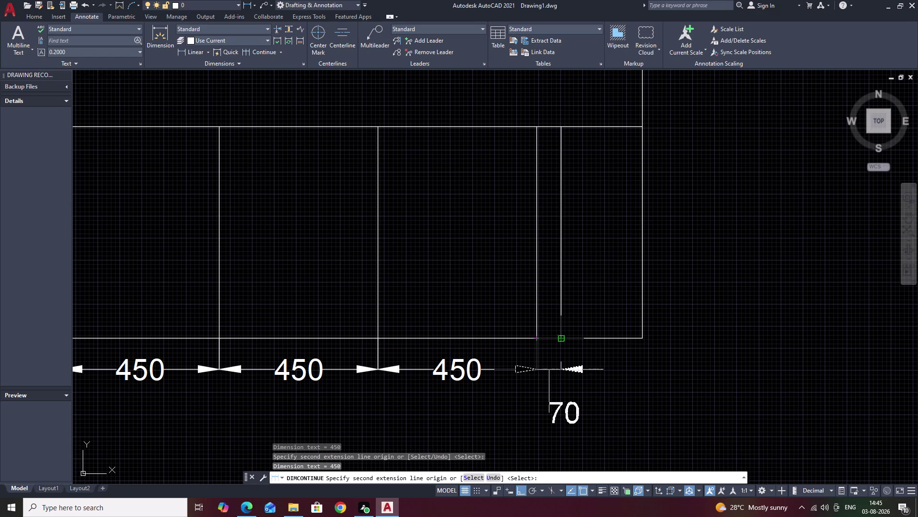
click(559, 337)
click(641, 338)
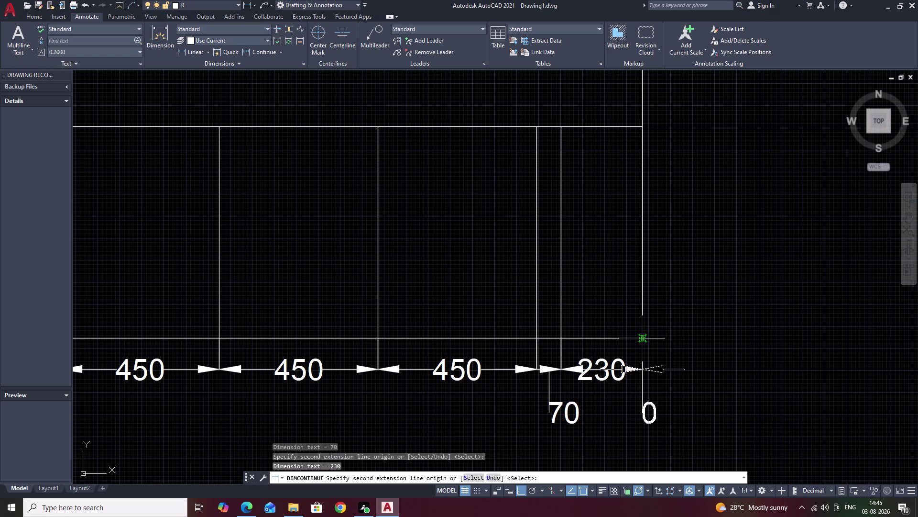
key(Escape)
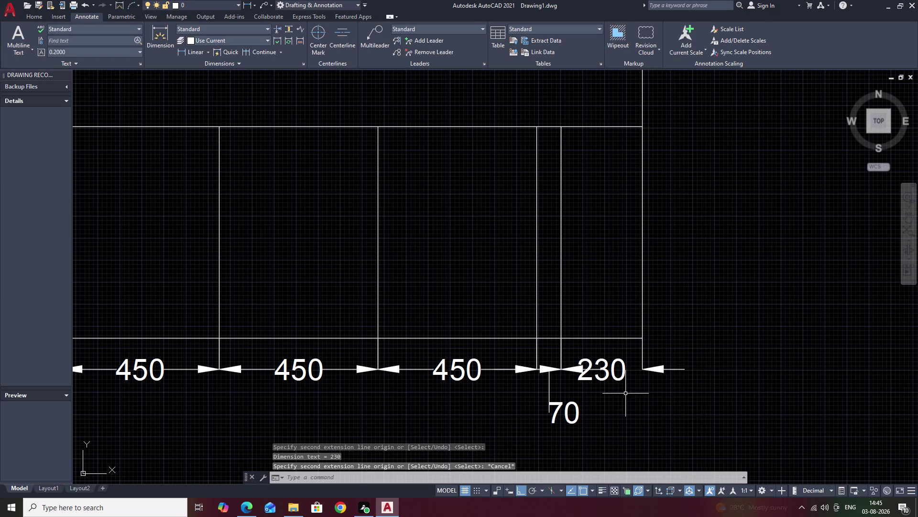
middle_drag(625, 393, 748, 359)
middle_drag(524, 387, 681, 354)
scroll(down, 3)
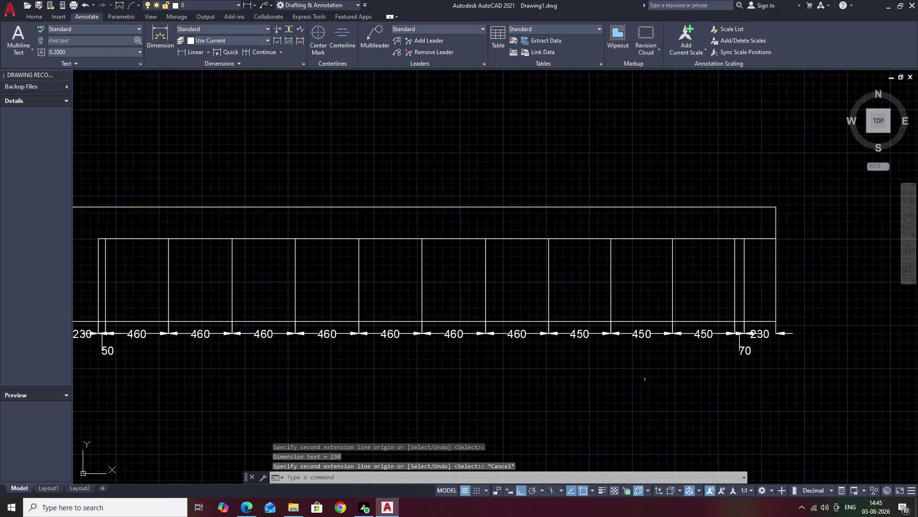
middle_click(557, 386)
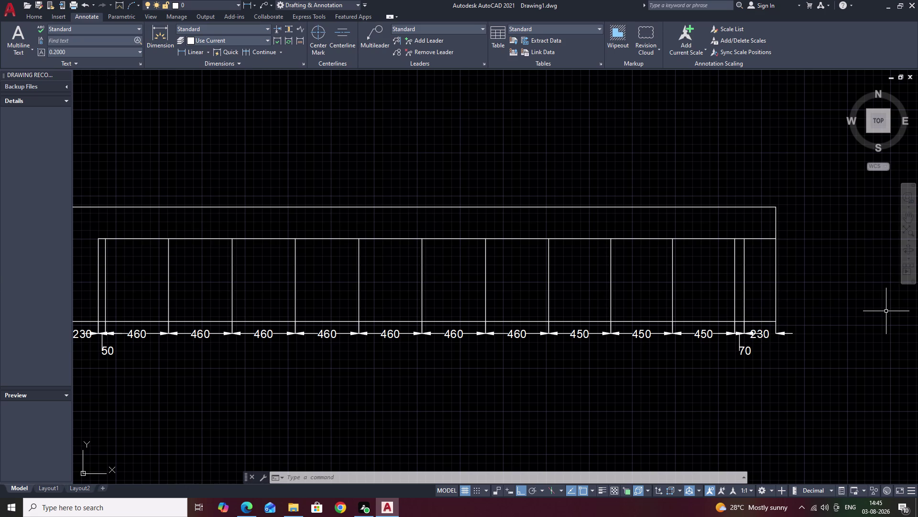
Change the Standard dimension style's arrow size to 40 and text height to 40.
text(D)
key(space)
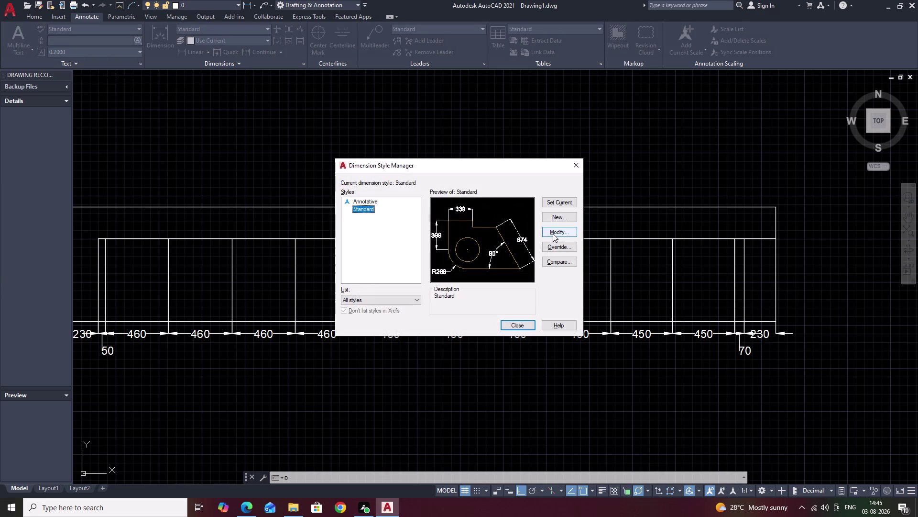
click(553, 233)
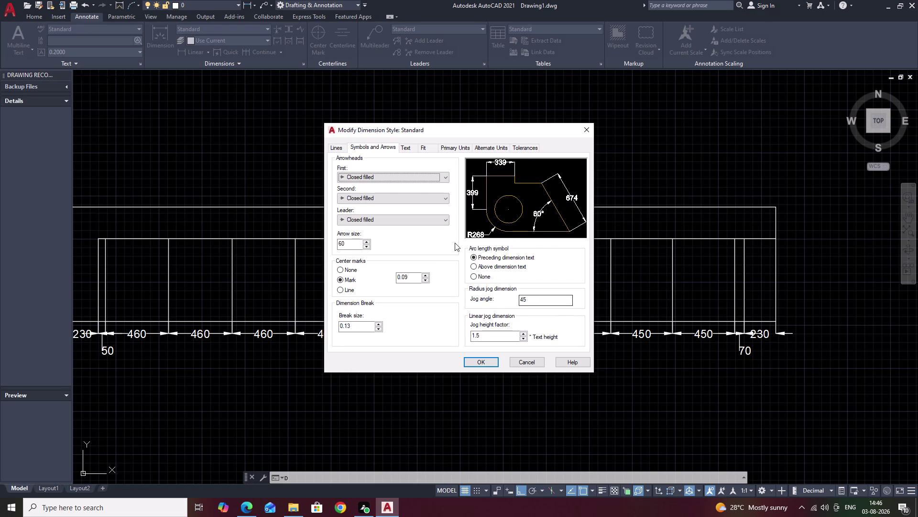
click(453, 149)
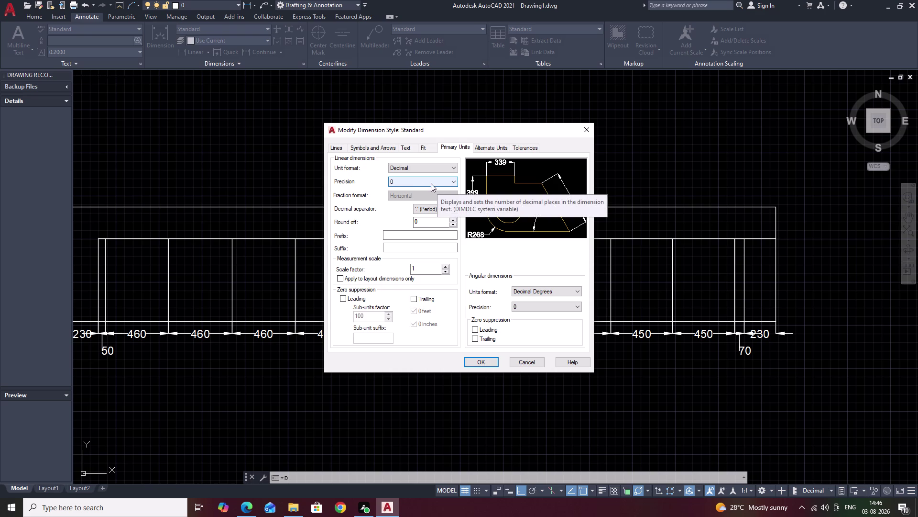
click(372, 150)
drag(357, 244, 334, 246)
drag(323, 246, 312, 247)
click(302, 248)
key(BackSpace)
text(40)
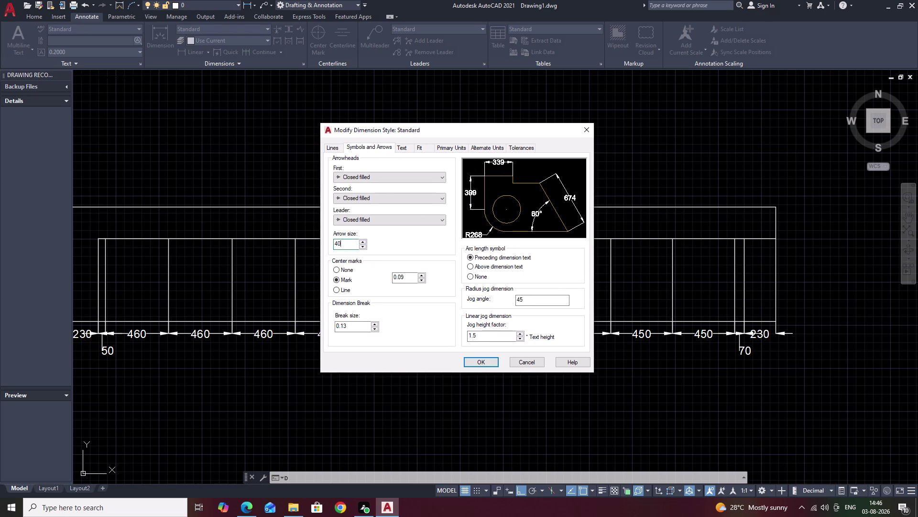
click(399, 149)
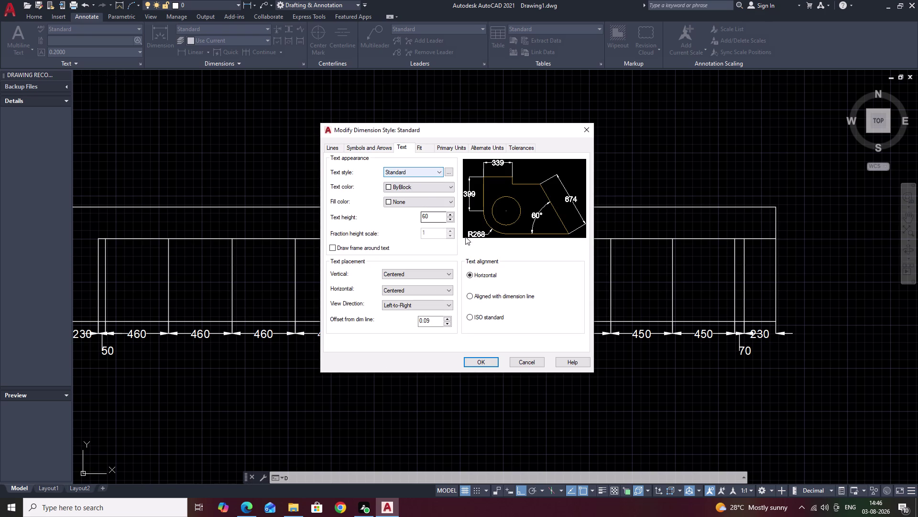
drag(437, 216, 385, 219)
key(BackSpace)
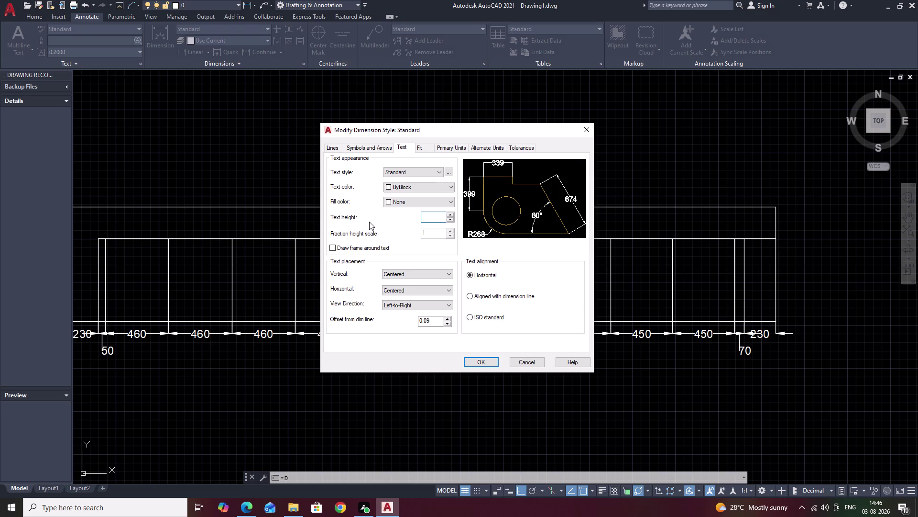
text(40)
click(492, 362)
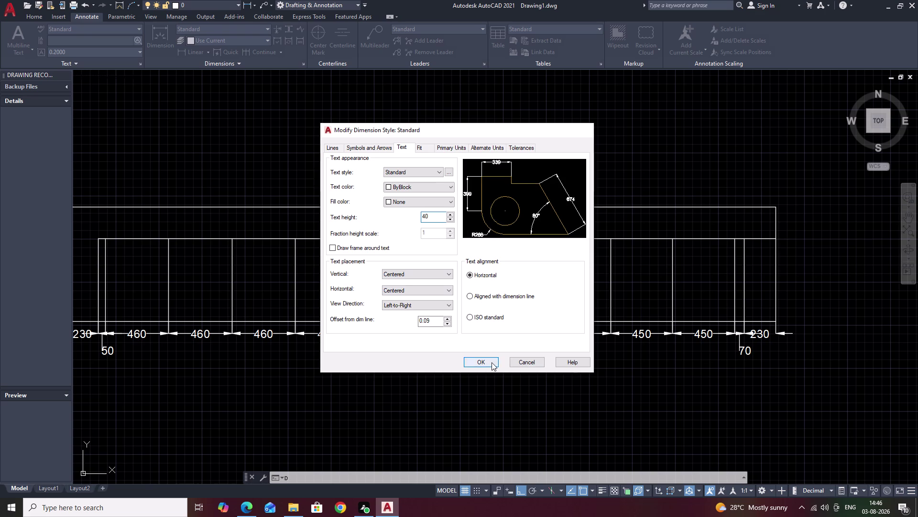
click(559, 399)
click(530, 327)
middle_drag(551, 369, 599, 364)
scroll(down, 3)
middle_click(630, 355)
middle_drag(476, 379, 563, 360)
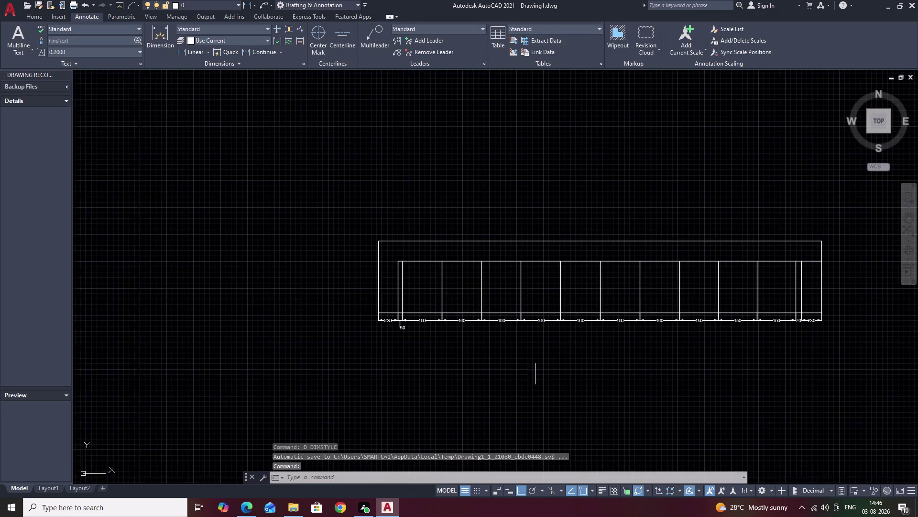
Reopen the dimension style manager and close it again.
scroll(up, 3)
middle_drag(474, 356, 503, 355)
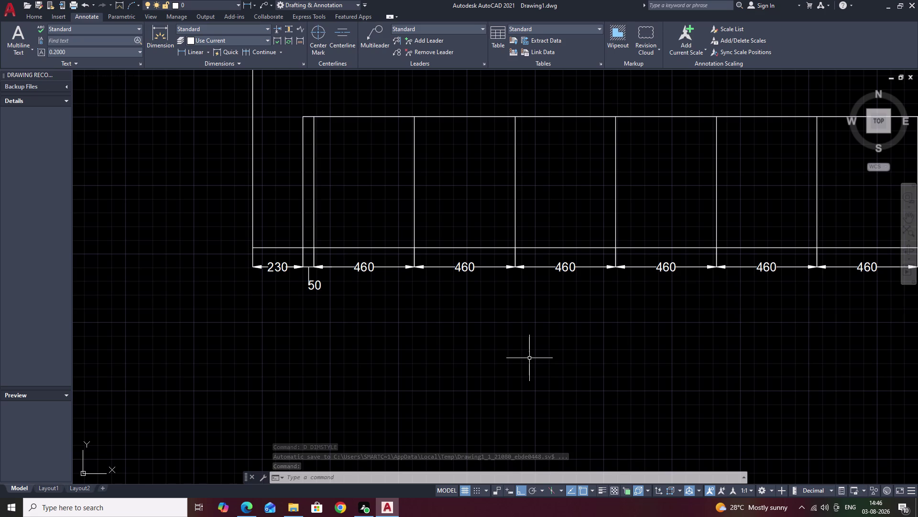
key(space)
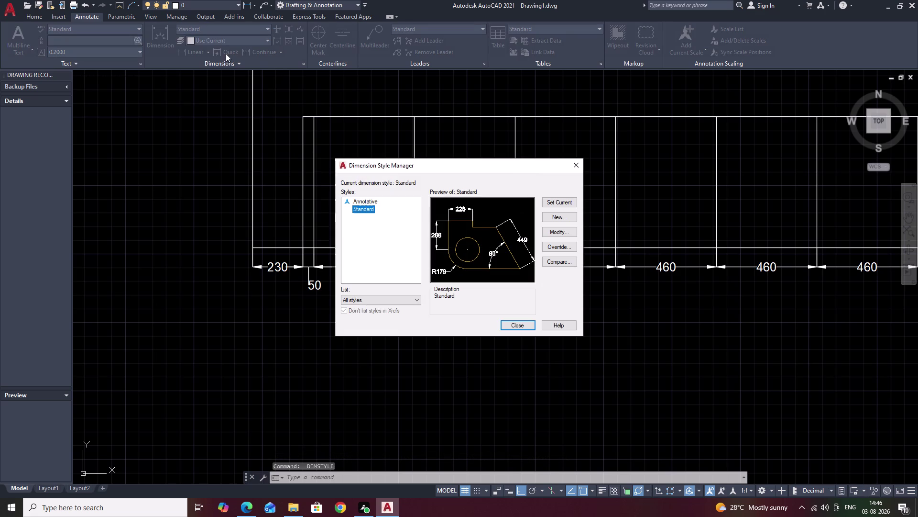
click(580, 169)
Place a vertical 600 depth dimension from the bottom line to the top inner line.
click(202, 52)
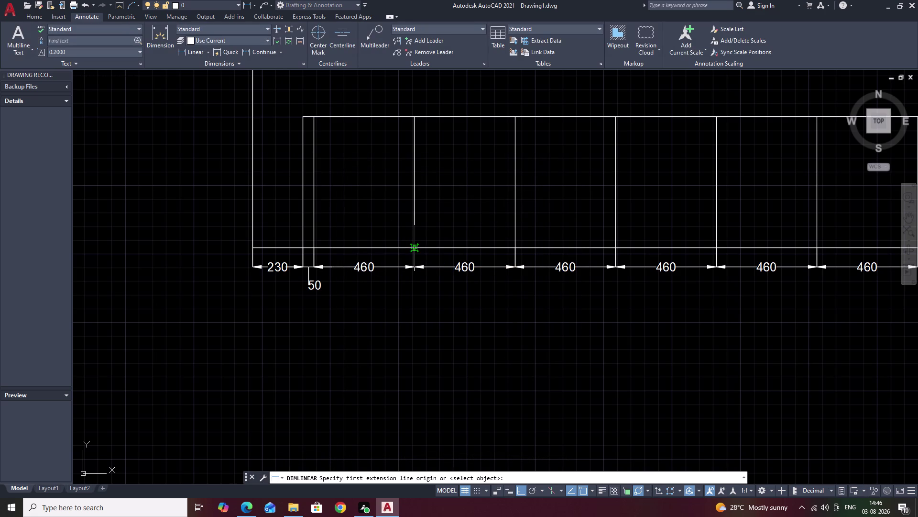
click(381, 248)
click(383, 117)
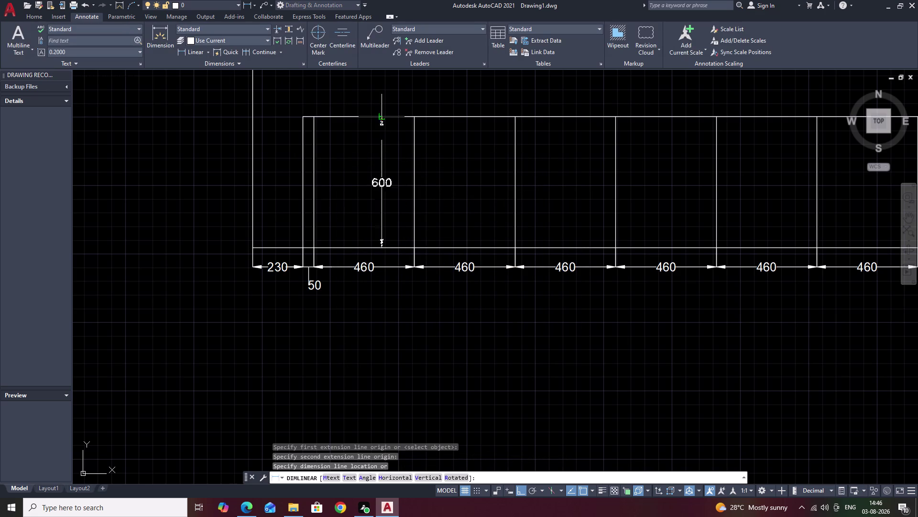
click(381, 129)
scroll(down, 3)
middle_drag(581, 318, 503, 323)
scroll(up, 3)
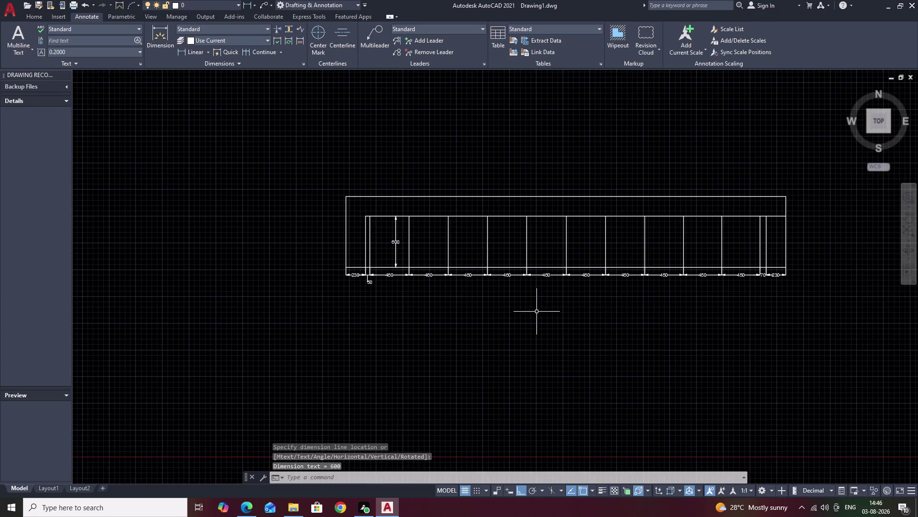
scroll(up, 3)
middle_drag(538, 311, 507, 374)
scroll(down, 3)
middle_drag(553, 362, 534, 368)
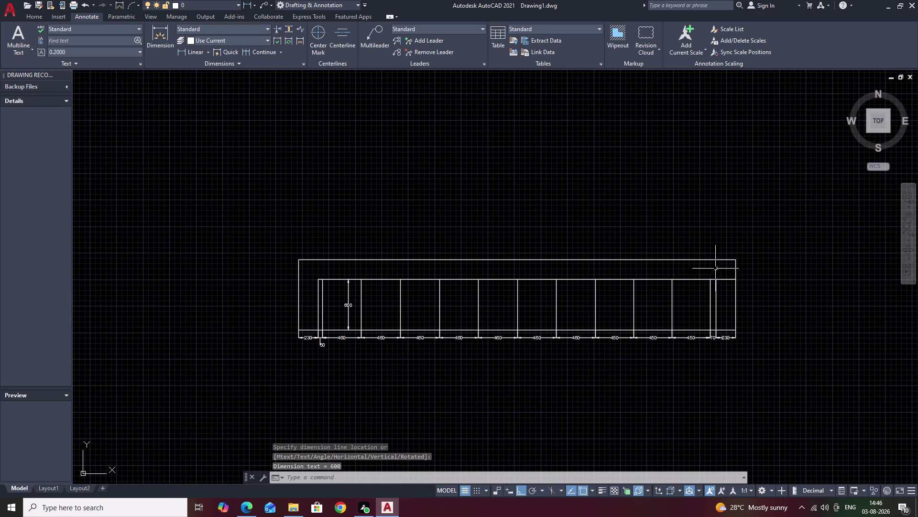
scroll(up, 3)
Start TRIM and begin a fence across lines at the plan's right end.
text(T)
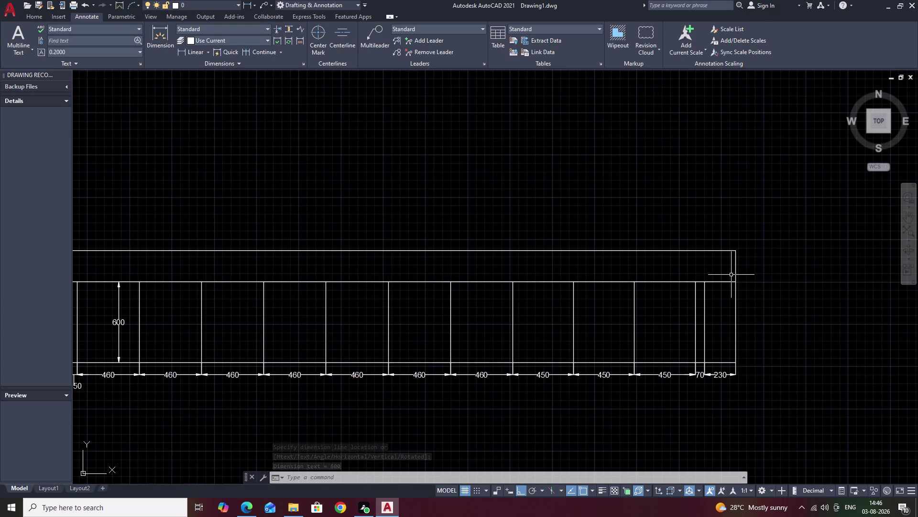
text(R)
key(space)
click(720, 307)
drag(720, 305, 720, 286)
click(718, 279)
scroll(down, 3)
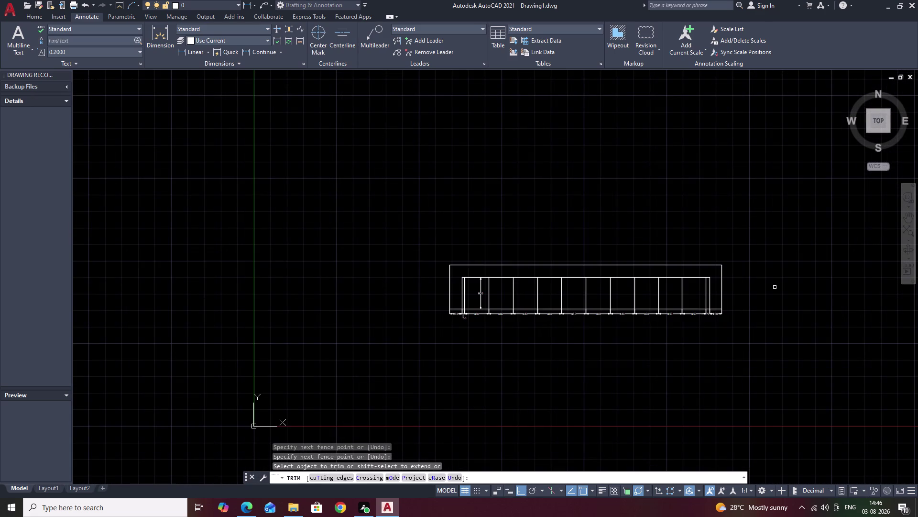
middle_drag(775, 287, 787, 266)
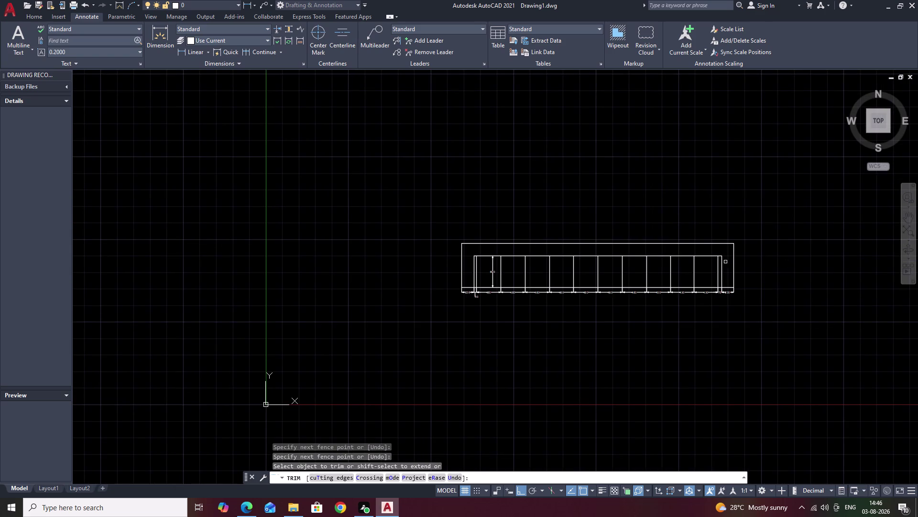
key(Escape)
scroll(up, 3)
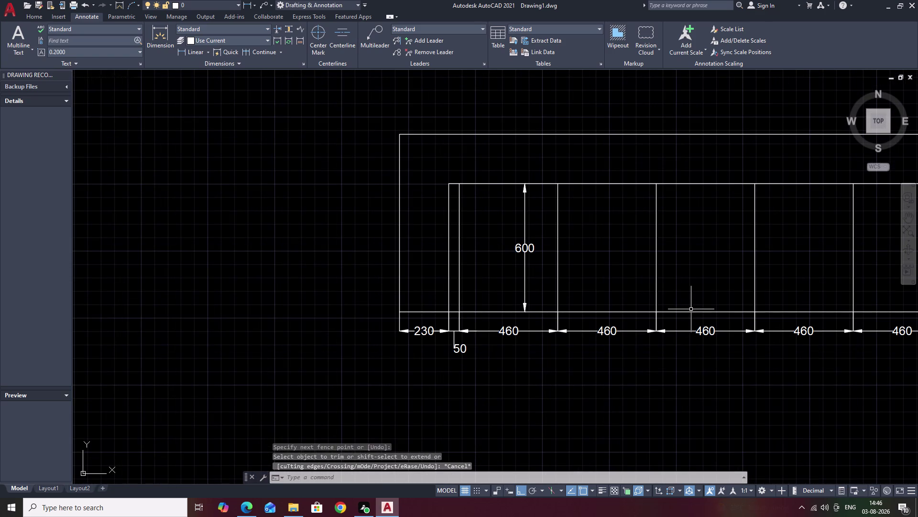
text(H)
key(space)
key(Escape)
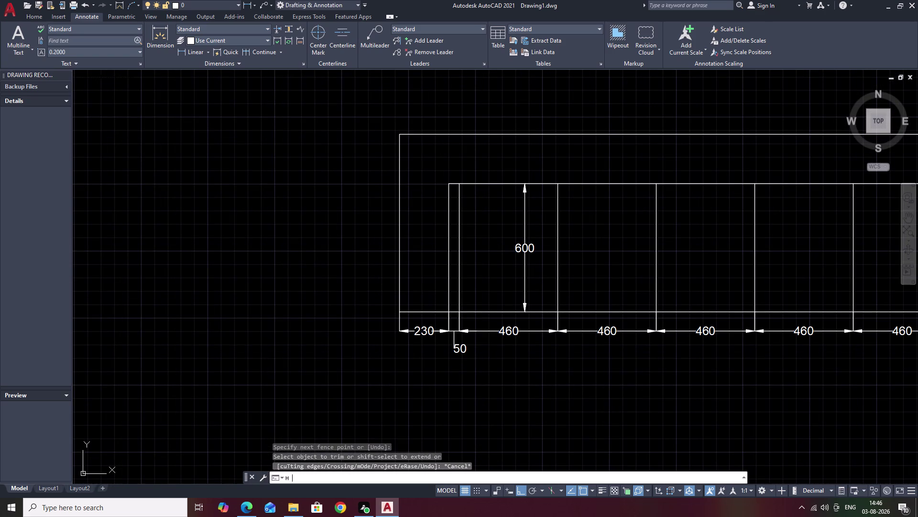
key(Escape)
key(Escape)
key(Escape)
Start a diagonal ANSI31 hatch on the outer wall area at a trial scale of 9.
text(H)
key(space)
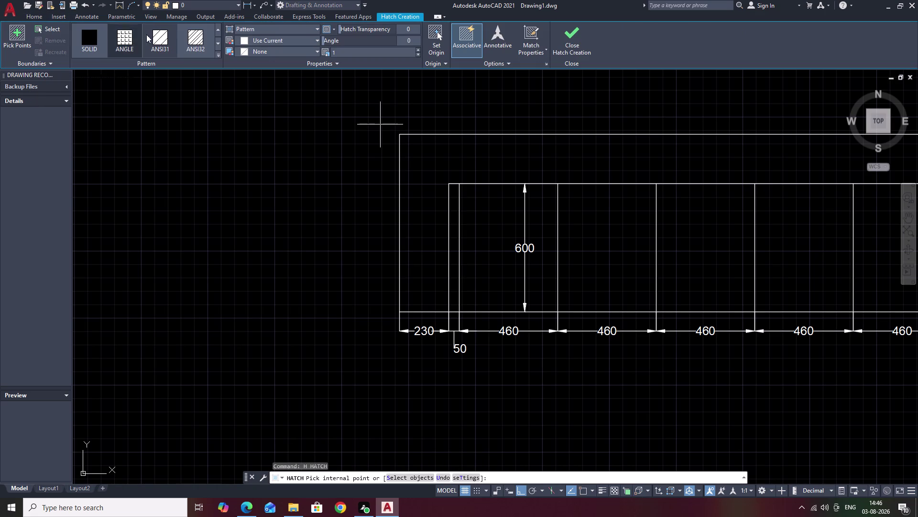
click(165, 41)
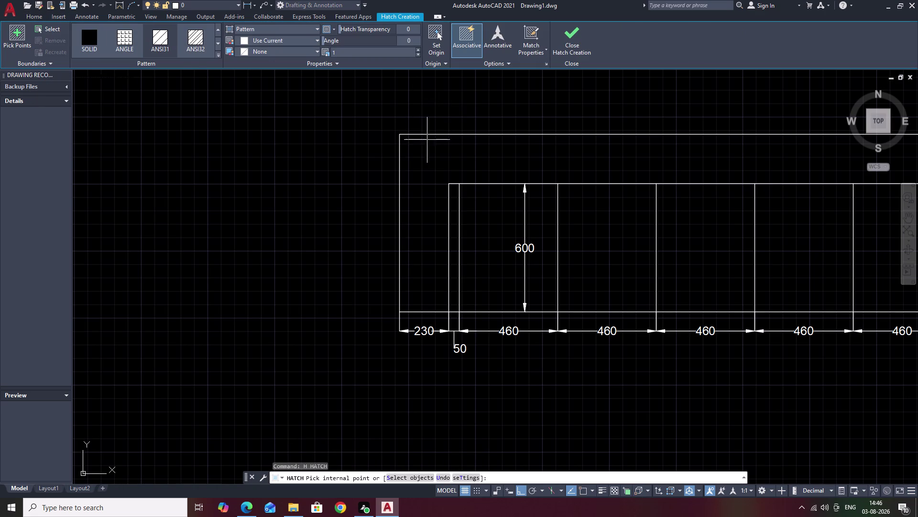
click(430, 164)
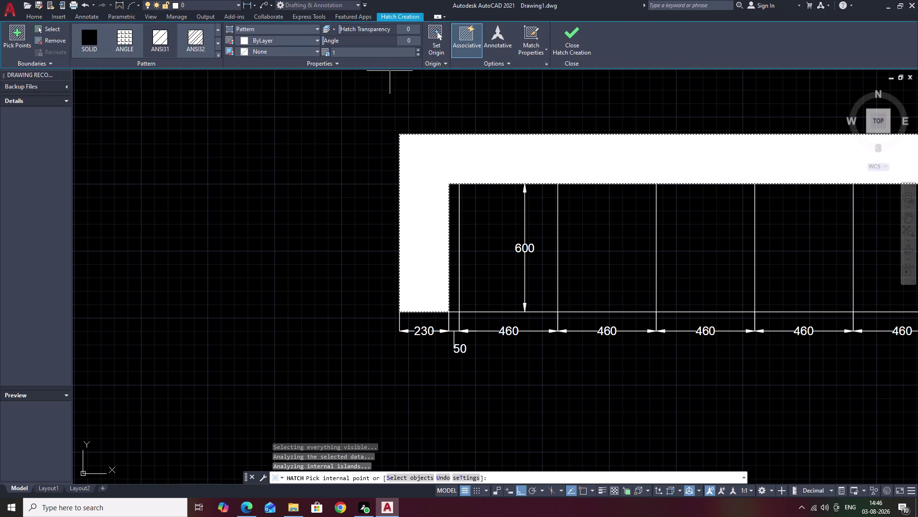
drag(377, 52, 318, 51)
key(BackSpace)
text(9)
key(space)
click(323, 98)
right_click(323, 97)
click(246, 102)
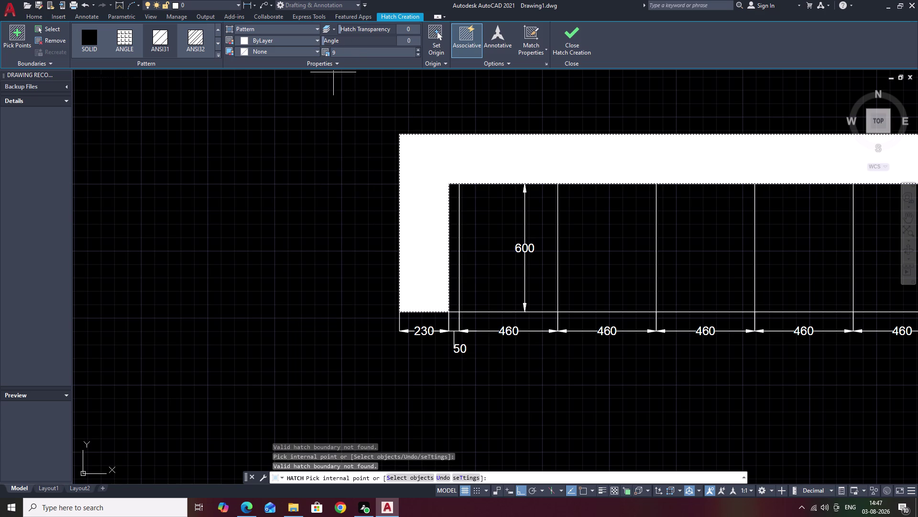
Raise the trial hatch scale to 50, then to 500.
drag(353, 51, 317, 53)
right_click(353, 51)
click(348, 47)
drag(345, 52, 320, 54)
key(BackSpace)
text(50)
click(320, 131)
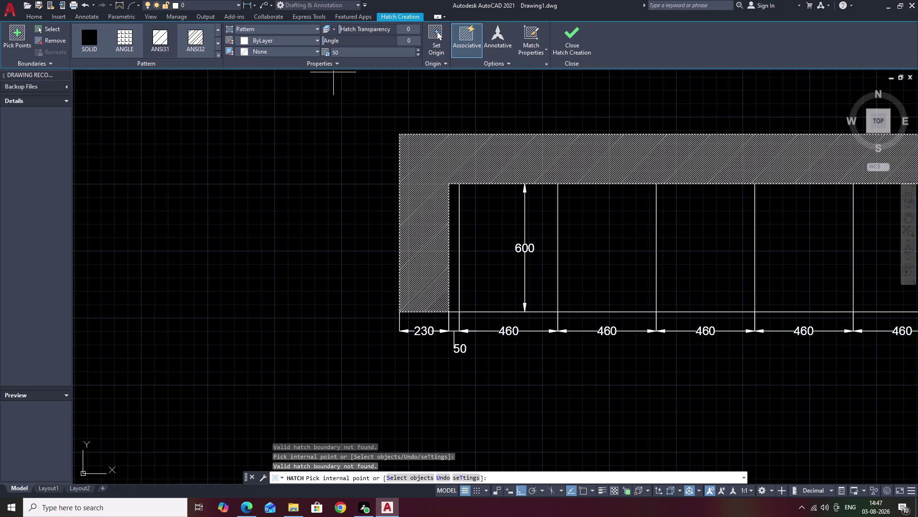
drag(355, 55, 332, 53)
key(BackSpace)
text(5)
text(00)
click(325, 111)
Review the trial hatch, then undo it.
scroll(down, 3)
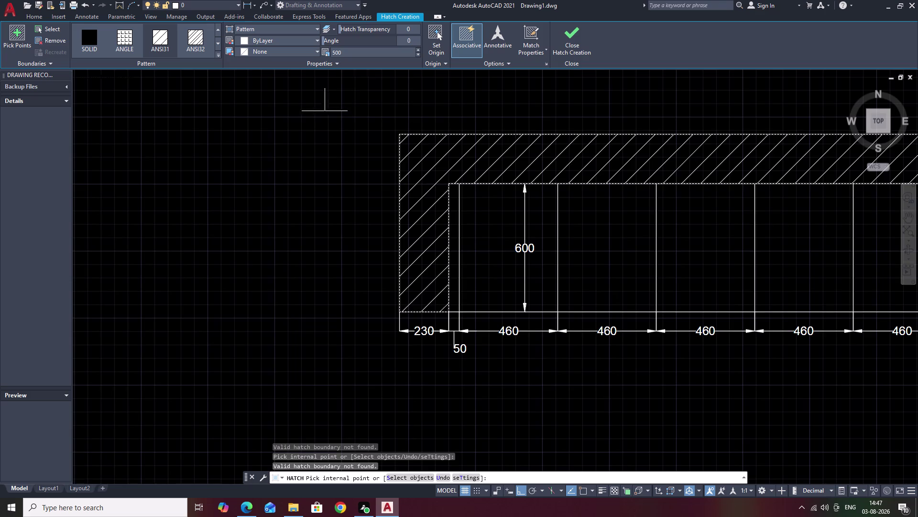
scroll(down, 3)
middle_drag(628, 112, 574, 144)
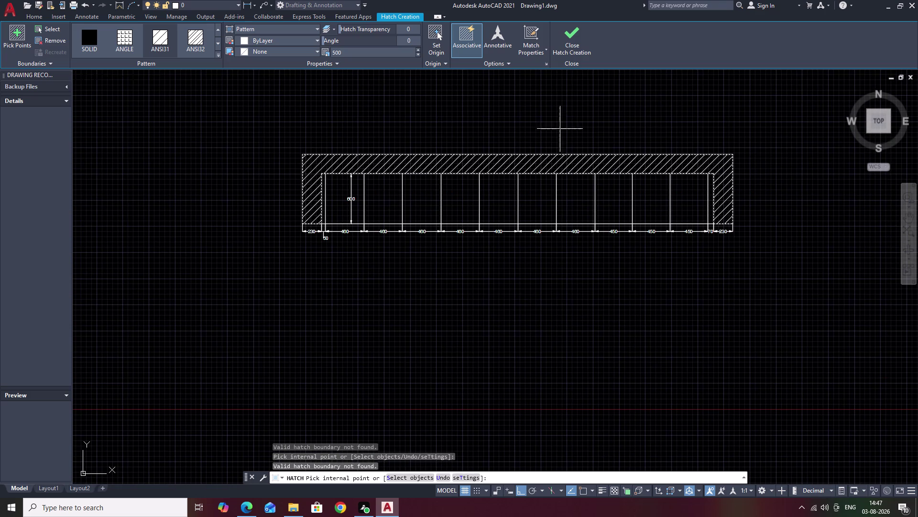
key(Escape)
key(ctrl+z)
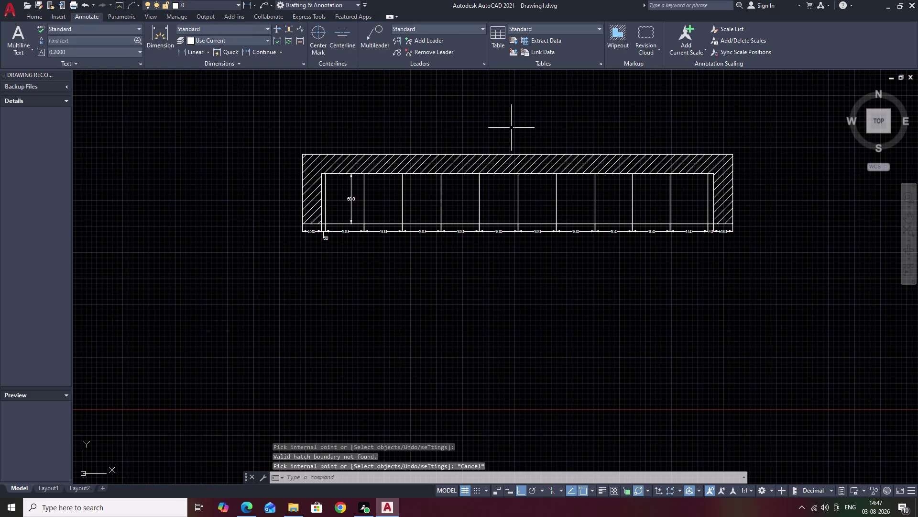
key(ctrl+z)
key(Escape)
Re-hatch the top and end walls with the diagonal pattern at scale 500.
scroll(down, 3)
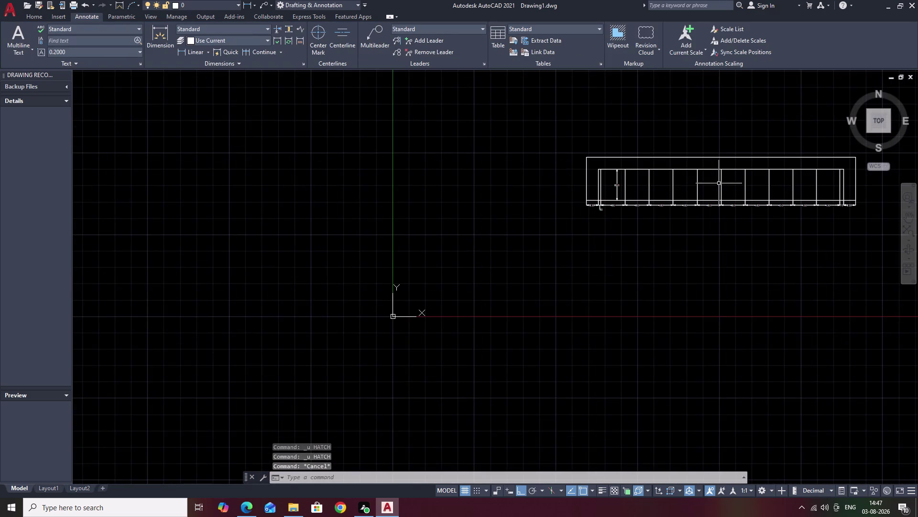
middle_drag(719, 183, 649, 189)
scroll(up, 3)
text(H)
key(space)
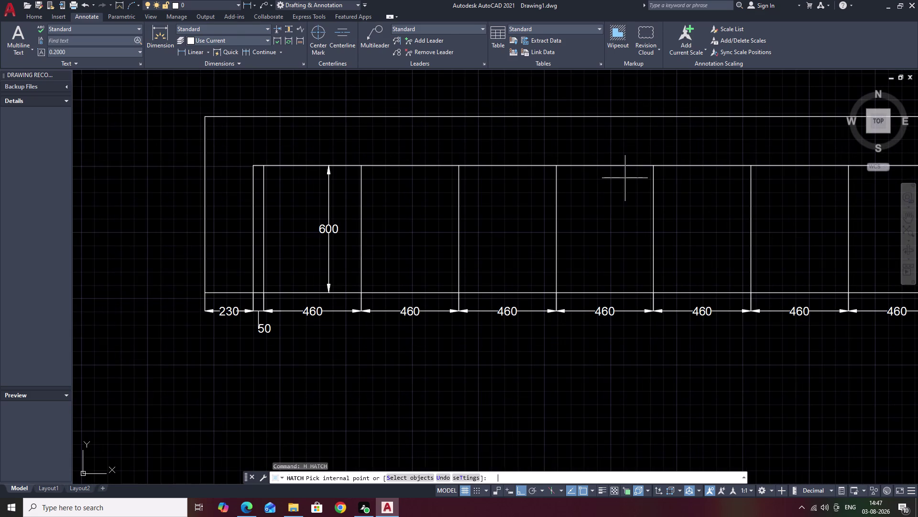
click(199, 38)
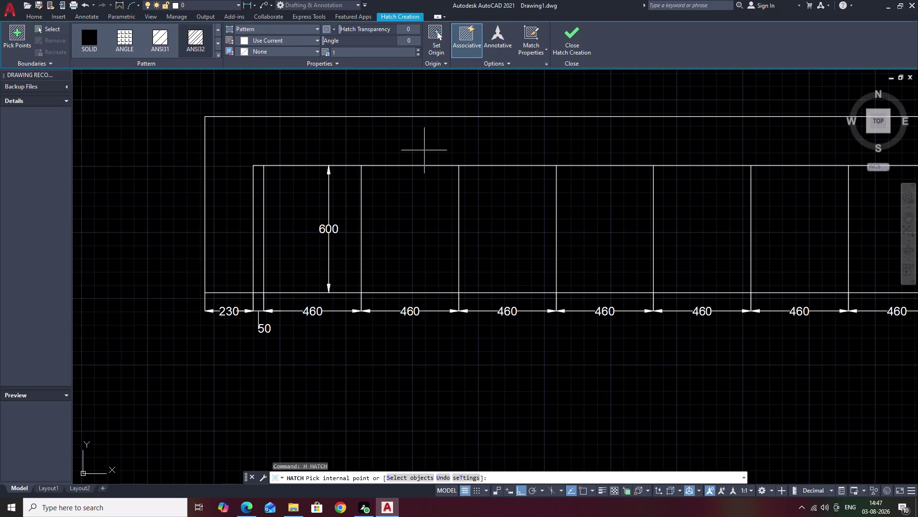
click(424, 145)
drag(372, 54, 342, 54)
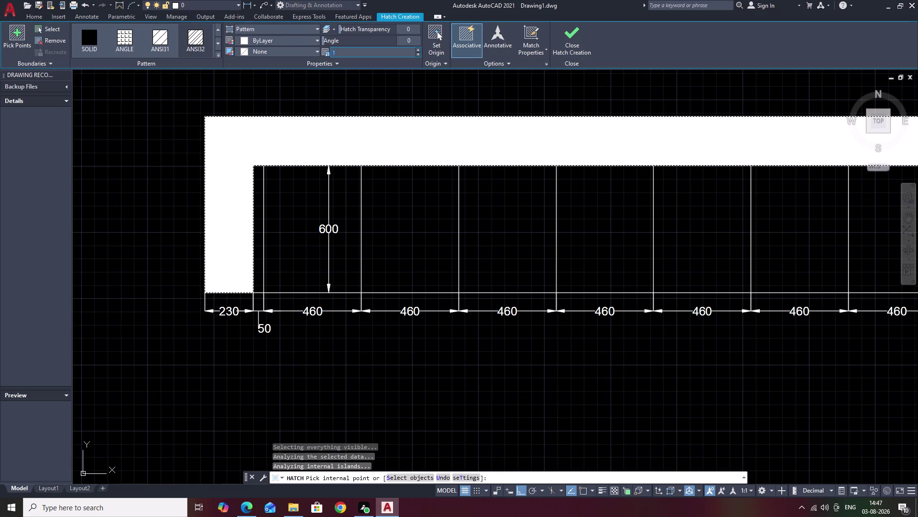
key(BackSpace)
text(500)
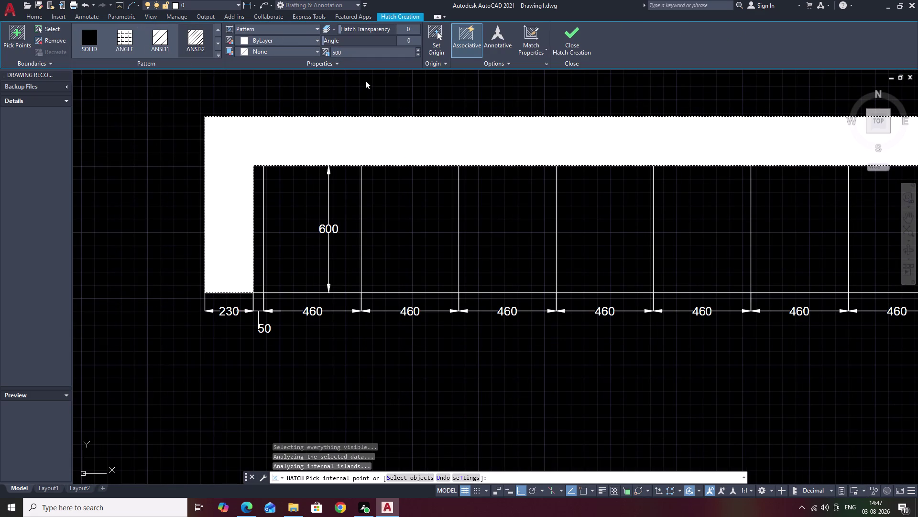
click(365, 80)
Finish the hatch and pan across the hatched wardrobe plan to the dimension row.
scroll(down, 3)
middle_drag(754, 215, 583, 210)
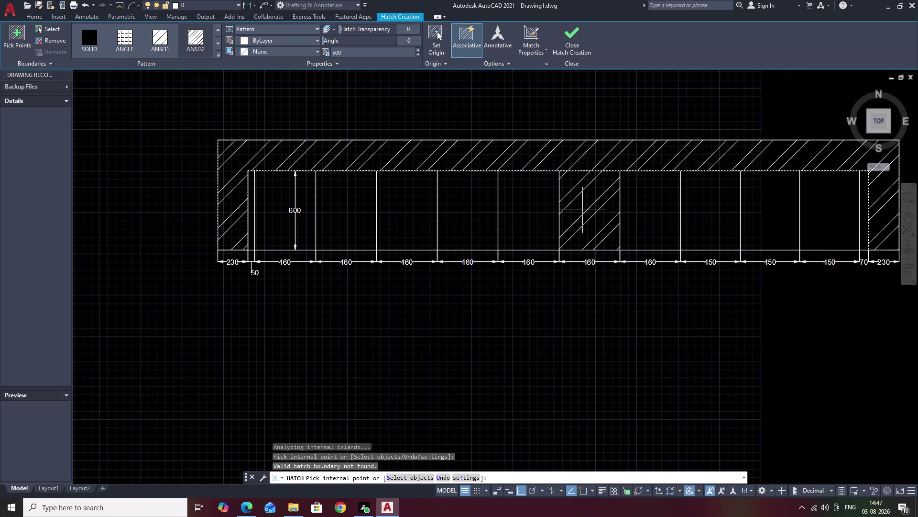
key(Escape)
middle_drag(849, 231, 732, 232)
middle_drag(731, 233, 788, 224)
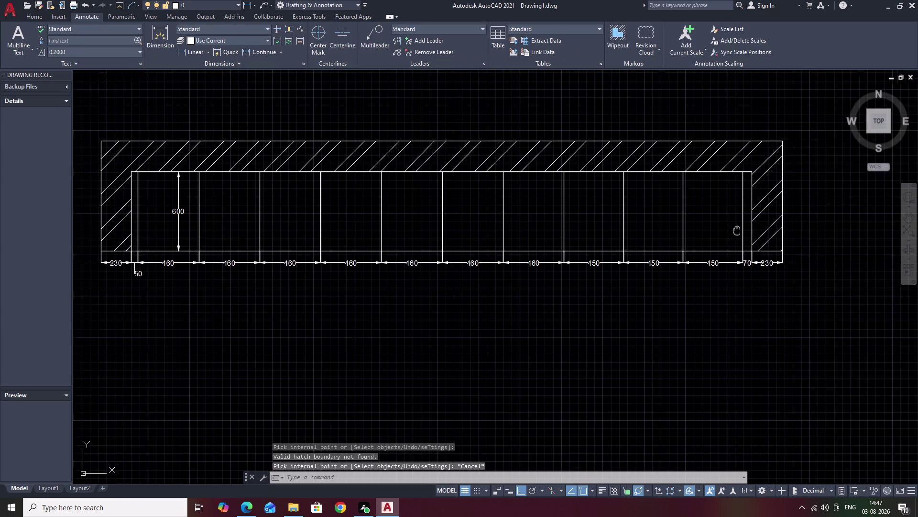
middle_drag(788, 225, 827, 221)
middle_drag(719, 218, 801, 207)
middle_drag(701, 199, 760, 194)
scroll(down, 3)
middle_drag(736, 196, 583, 204)
scroll(up, 3)
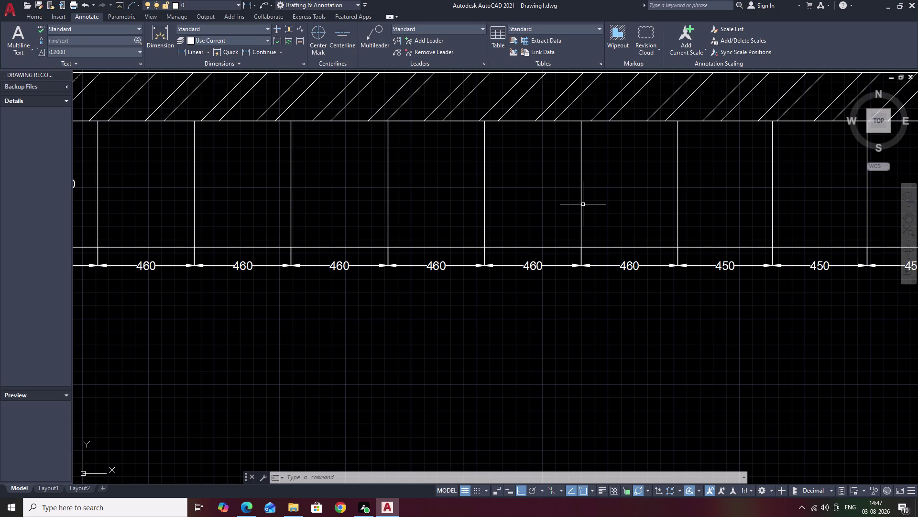
Edit the Standard dimension style and make its dimension lines green.
text(D)
key(space)
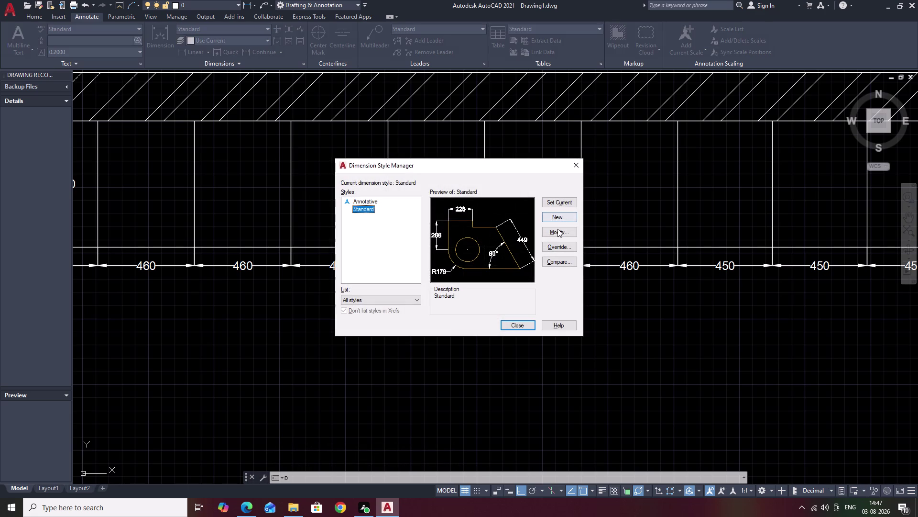
click(558, 230)
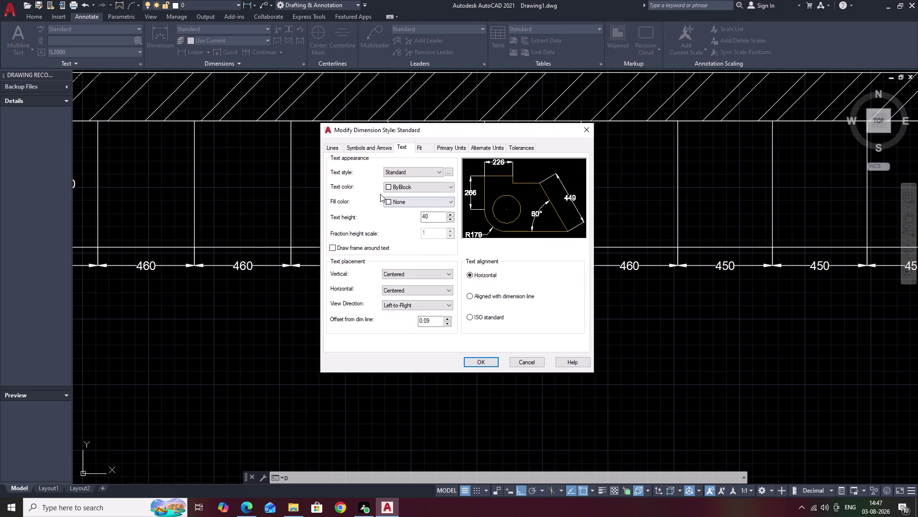
click(364, 148)
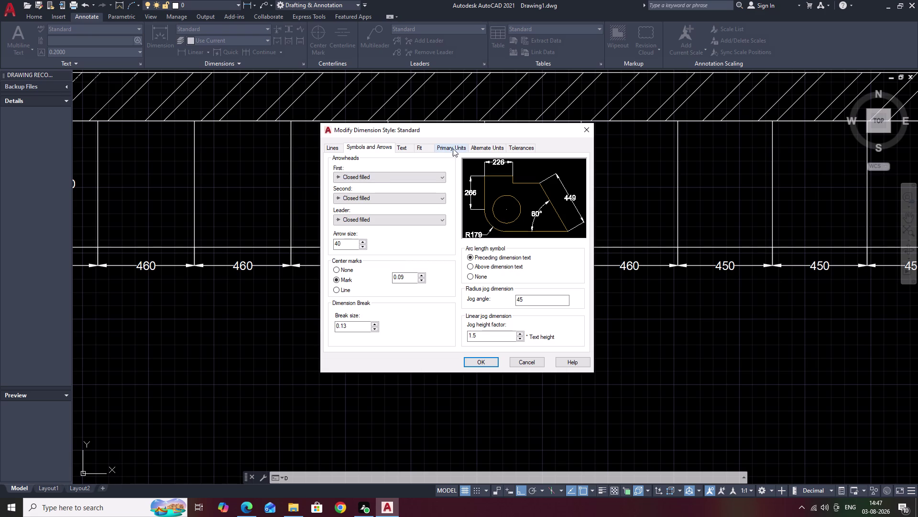
click(453, 148)
click(338, 148)
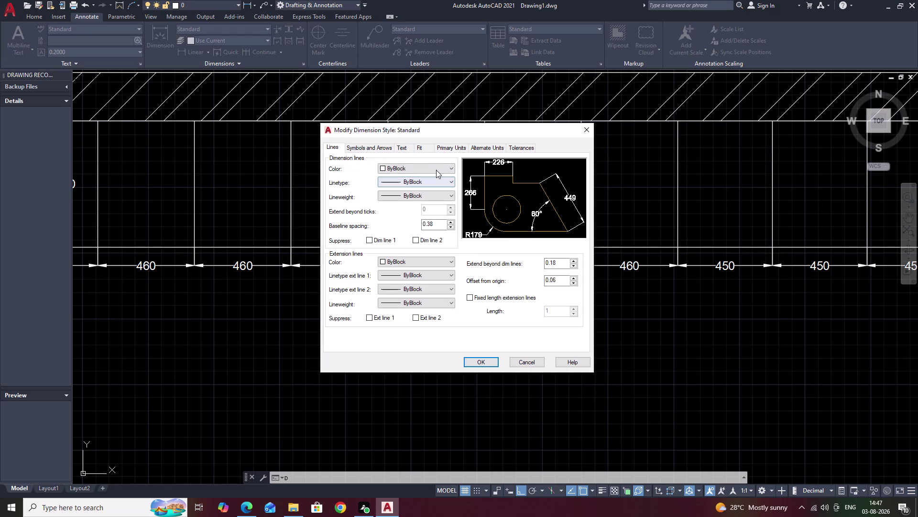
click(437, 169)
click(405, 208)
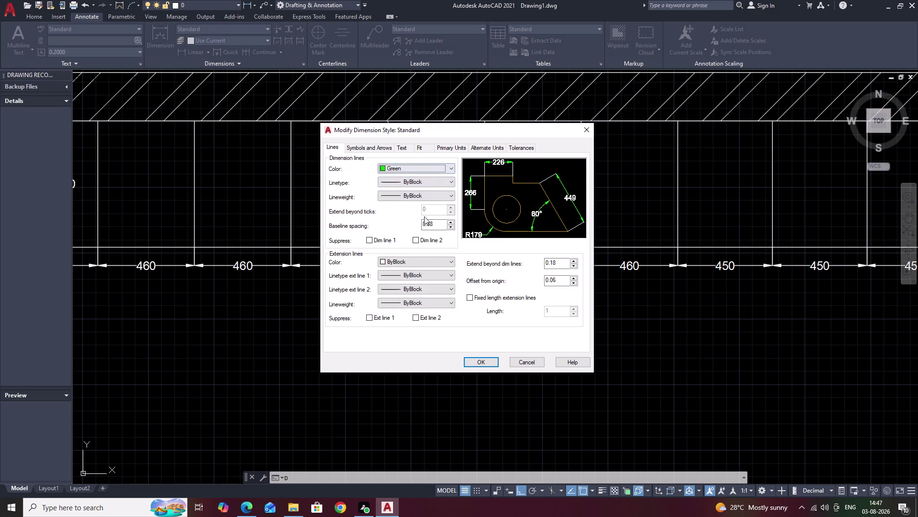
click(432, 259)
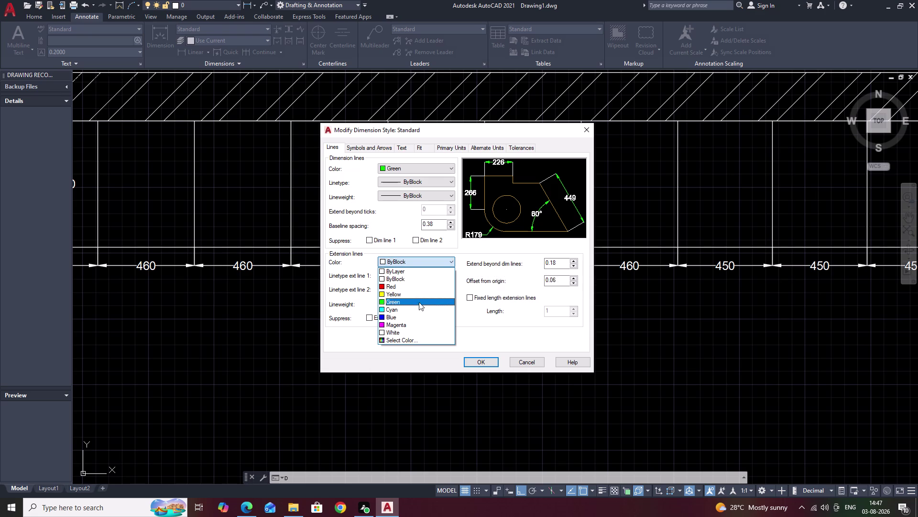
Set the extension line colour to red.
click(410, 288)
right_click(410, 289)
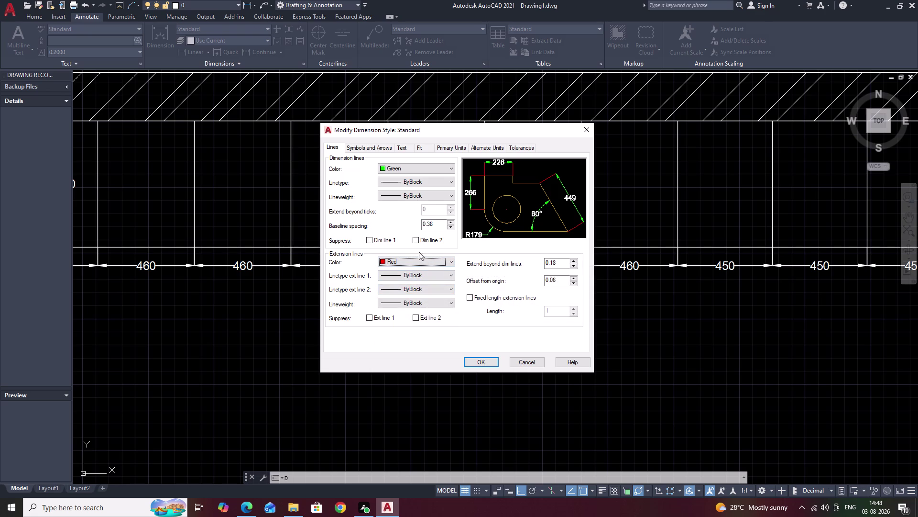
right_click(403, 263)
click(404, 262)
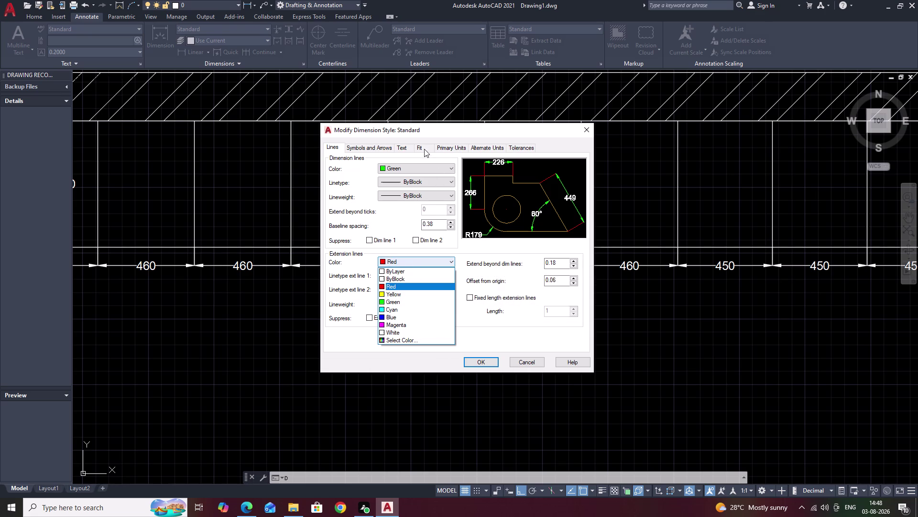
click(397, 148)
Make the dimension text red, save the style, and review the recoloured dimensions.
click(404, 148)
click(422, 190)
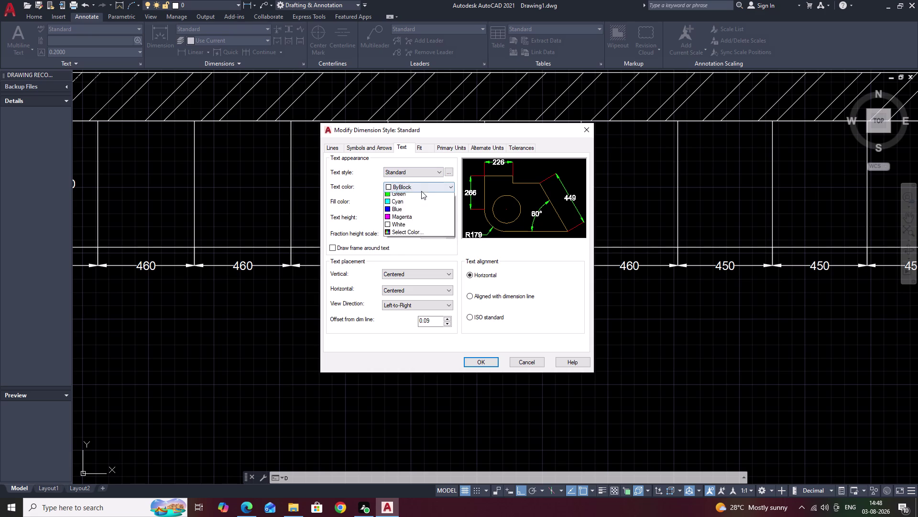
click(413, 210)
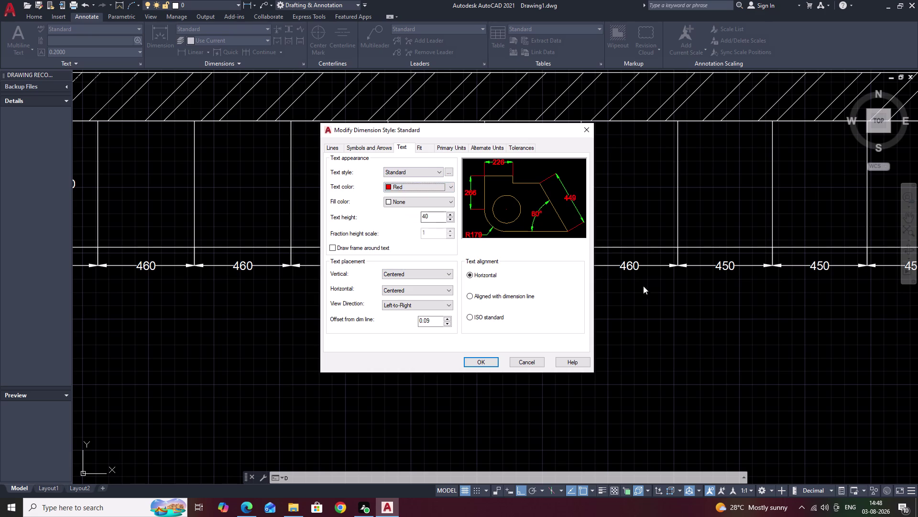
click(480, 358)
click(520, 325)
middle_drag(608, 325, 534, 331)
scroll(down, 3)
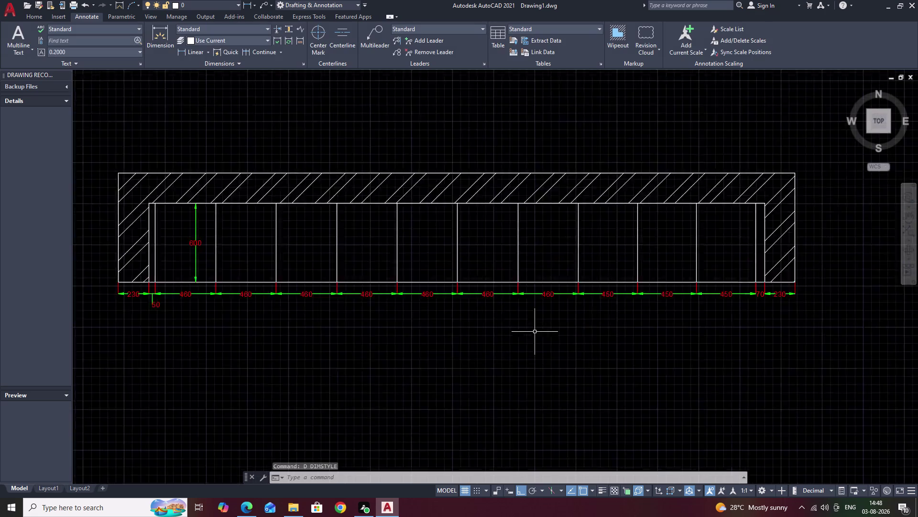
scroll(down, 3)
scroll(up, 3)
middle_drag(441, 320, 598, 319)
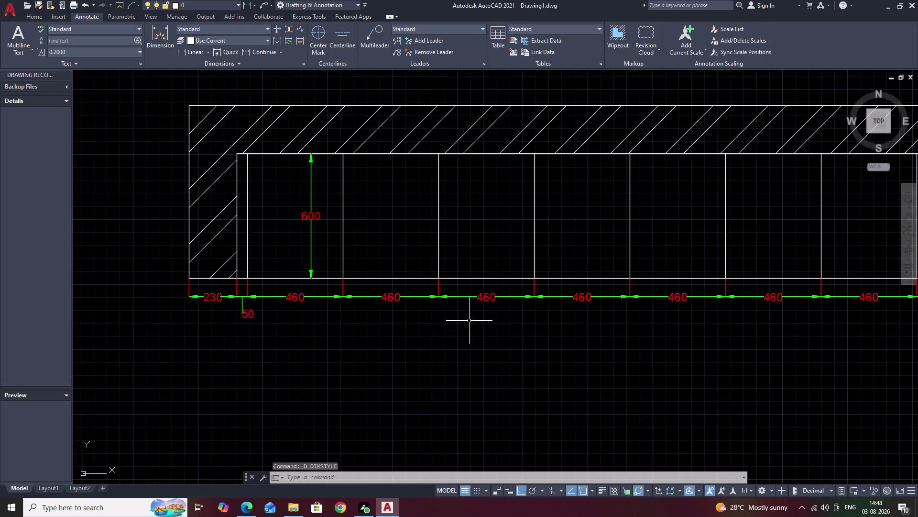
middle_drag(469, 320, 556, 315)
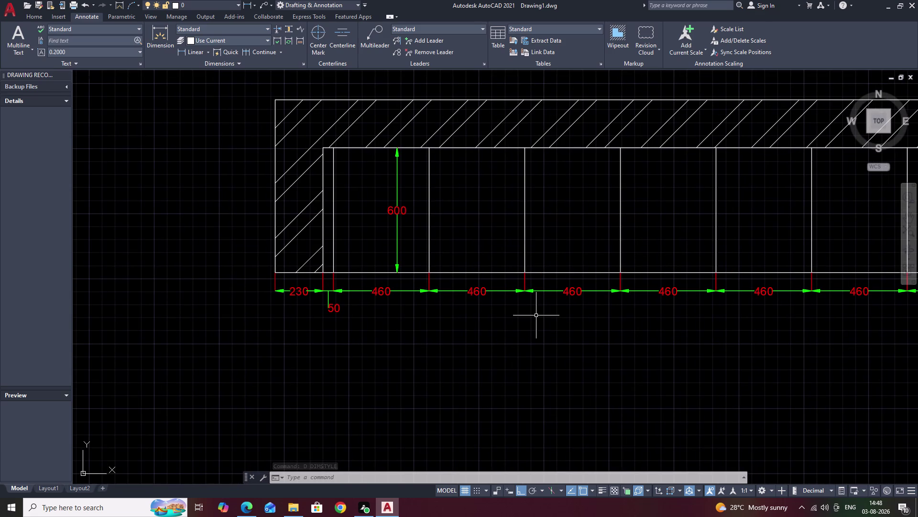
Change the Standard dimension style's text colour to magenta and close the style manager.
text(D)
key(space)
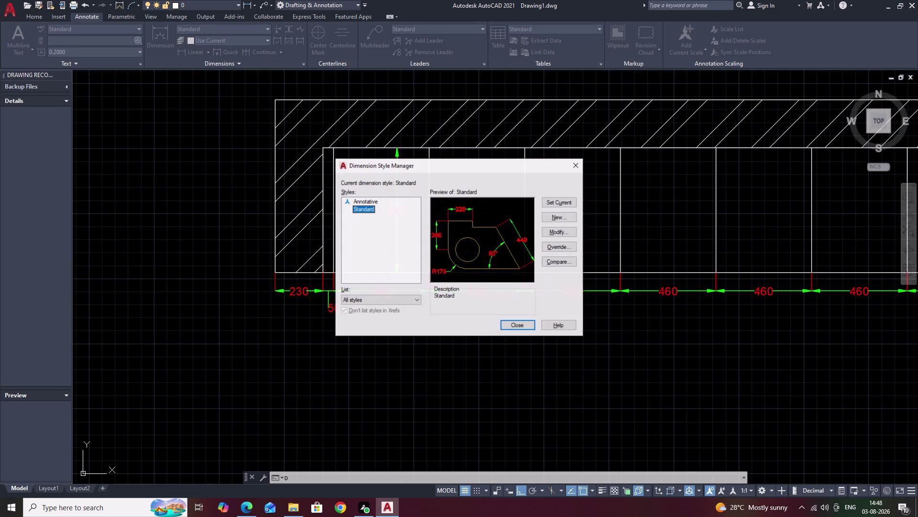
click(553, 233)
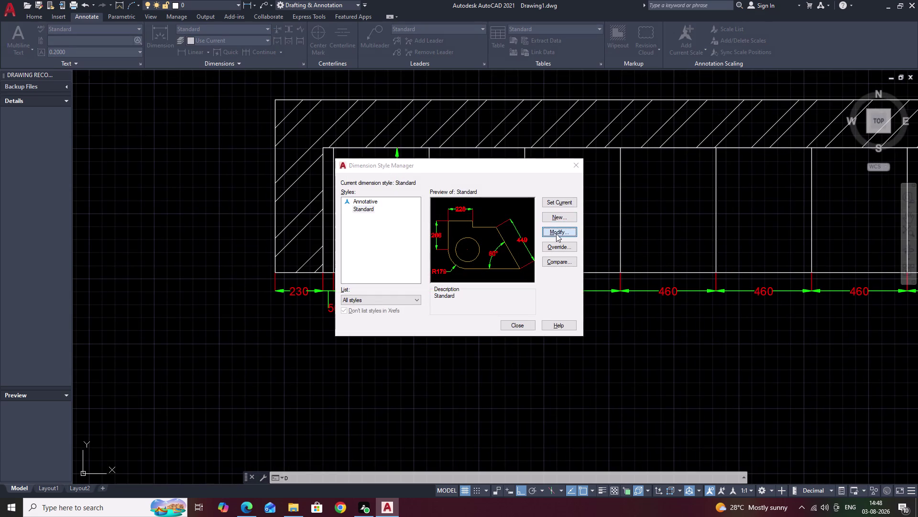
click(408, 187)
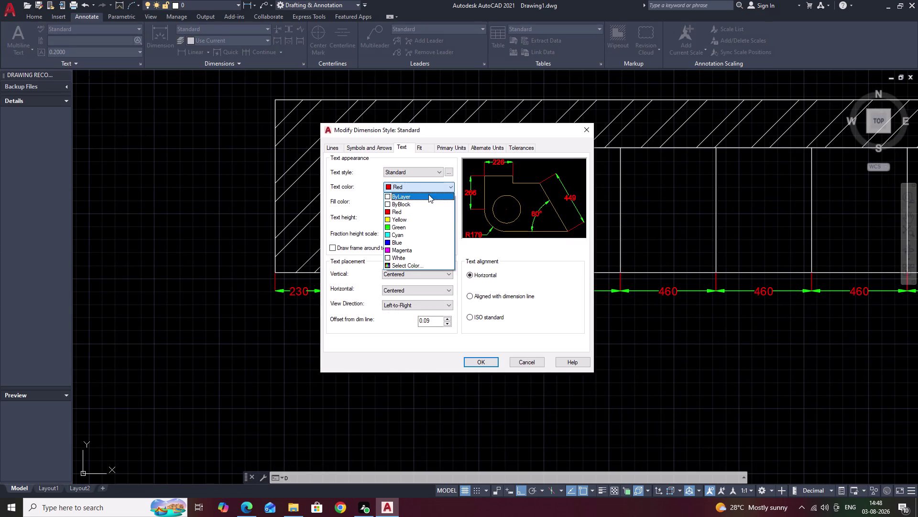
click(414, 253)
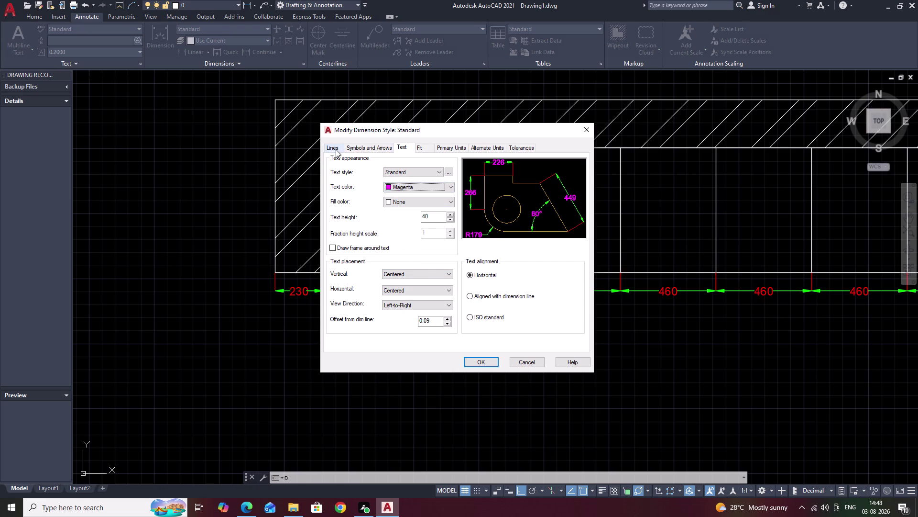
click(330, 147)
click(414, 260)
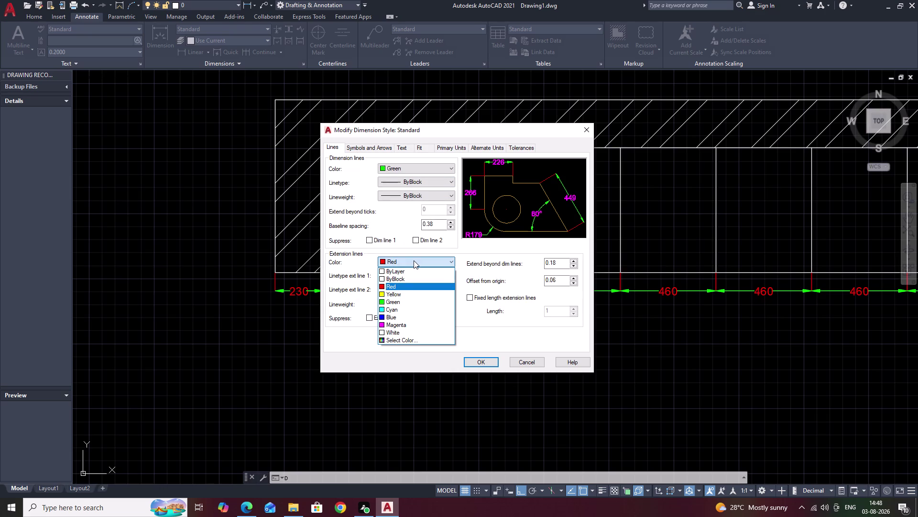
click(405, 301)
click(478, 360)
right_click(478, 360)
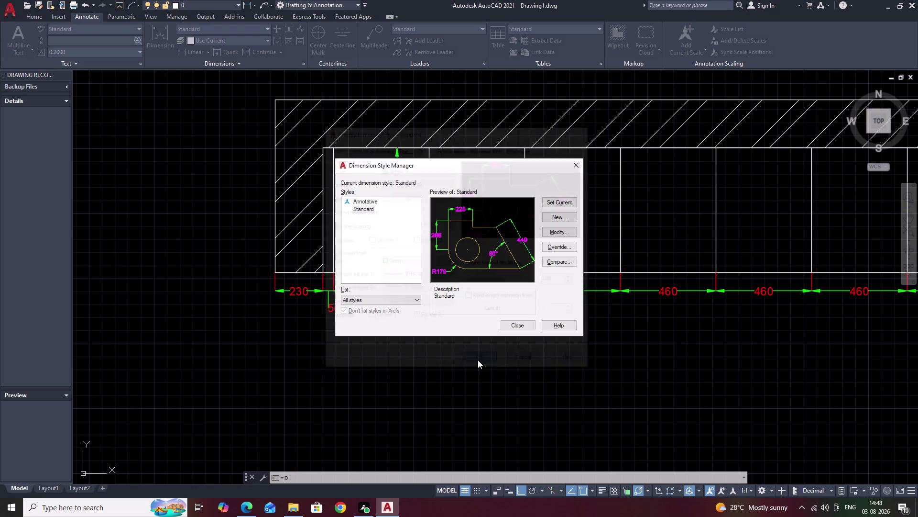
click(521, 324)
Pan along the dimension row to check the magenta text and centre the plan.
scroll(down, 3)
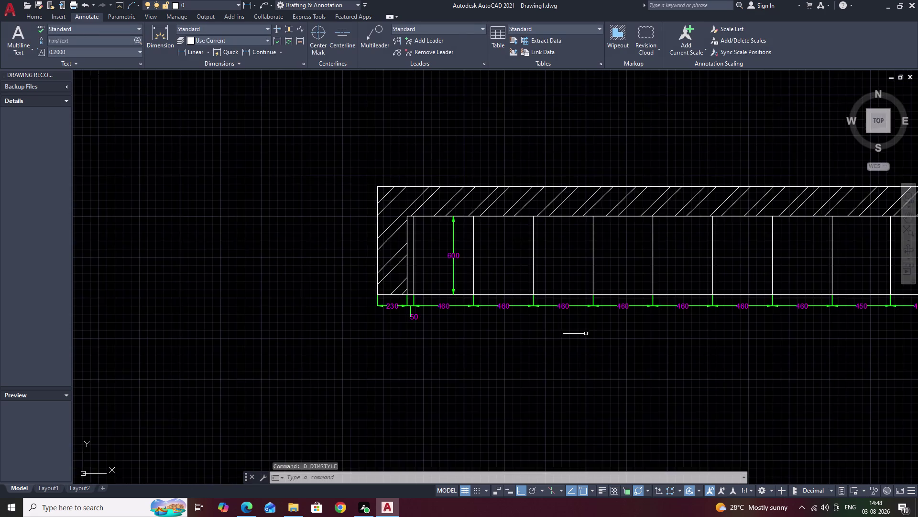
middle_drag(596, 335, 320, 300)
middle_drag(377, 301, 468, 302)
middle_drag(433, 303, 445, 303)
scroll(up, 3)
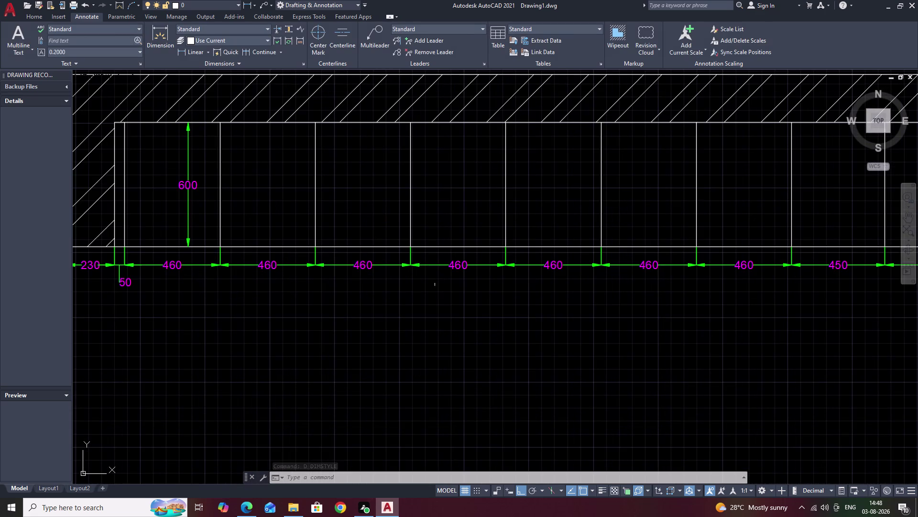
middle_drag(423, 284, 486, 282)
scroll(down, 3)
middle_drag(487, 282, 414, 297)
middle_drag(438, 296, 440, 290)
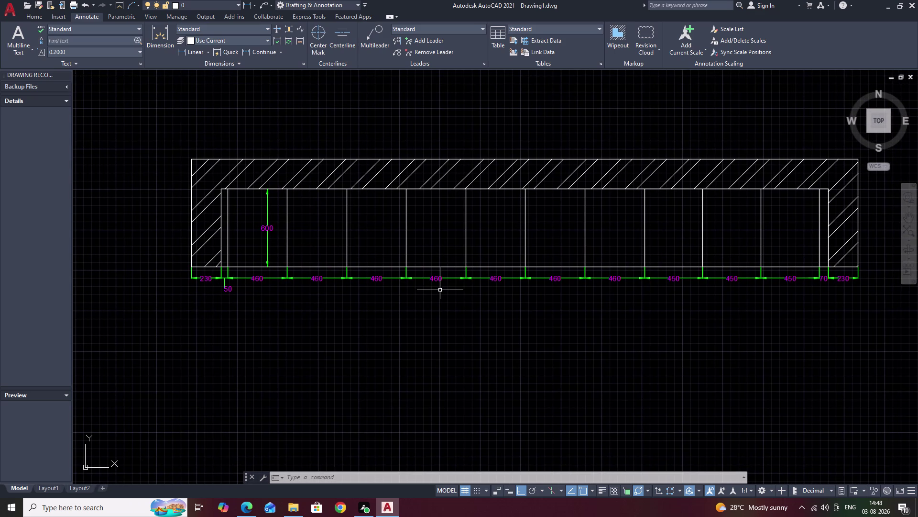
middle_drag(426, 290, 425, 278)
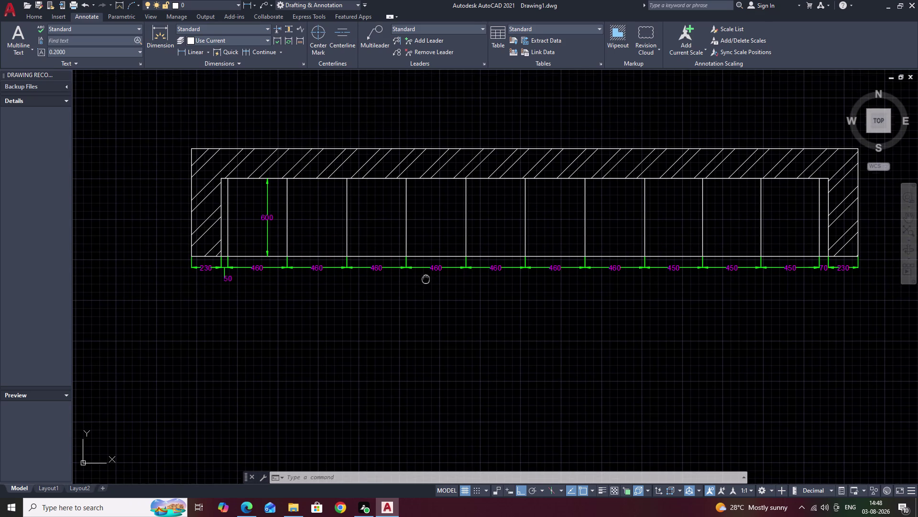
middle_drag(426, 278, 426, 277)
Set the Standard text style height to 500 with the STYLE command.
text(S)
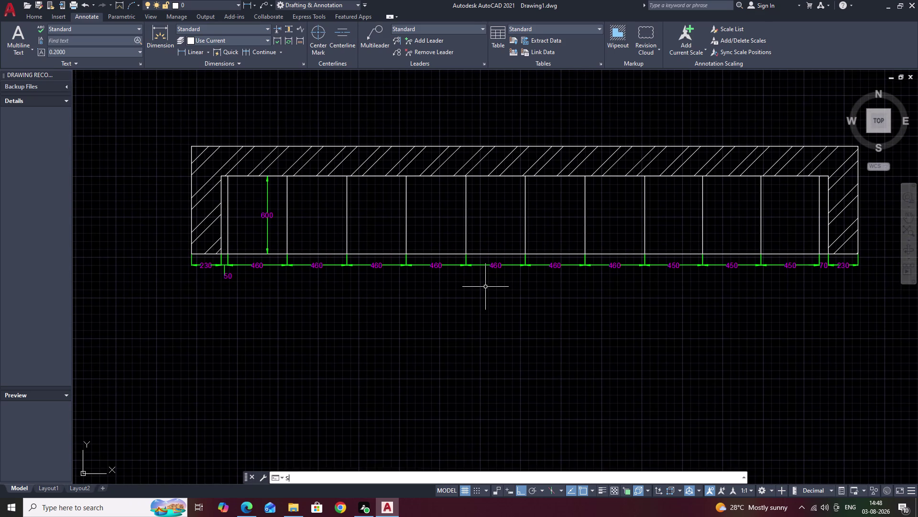
text(TY)
key(space)
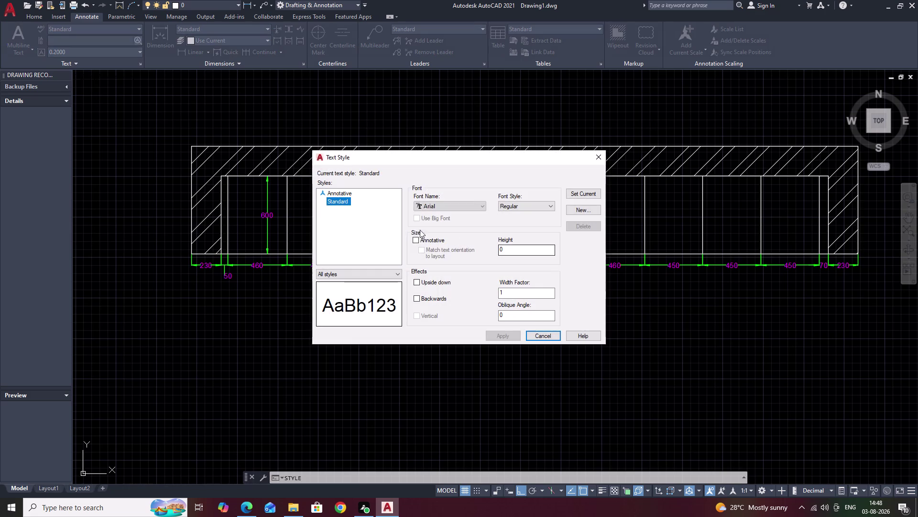
drag(513, 251, 492, 251)
click(489, 250)
key(BackSpace)
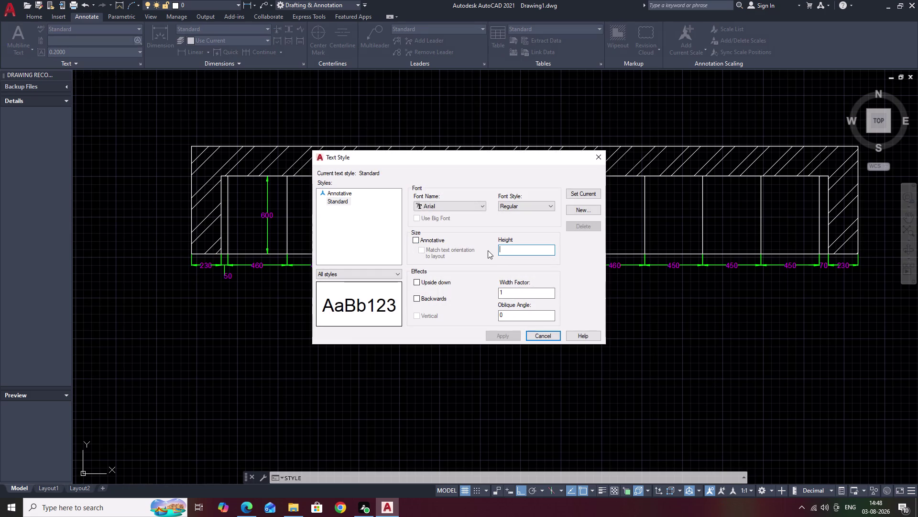
text(500)
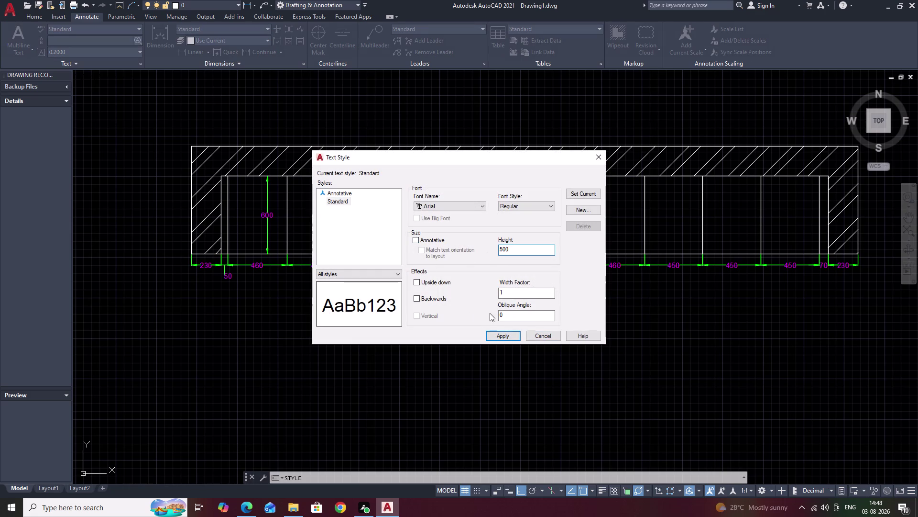
click(510, 336)
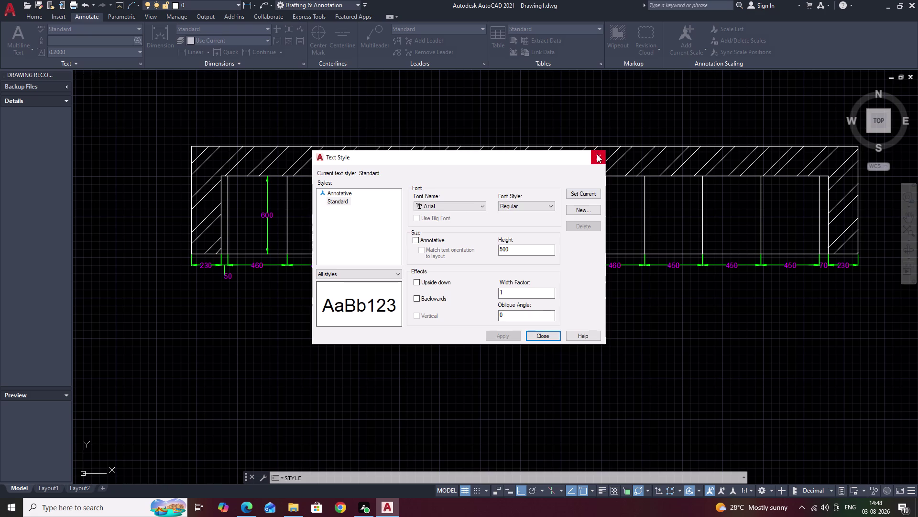
click(598, 155)
Start multiline text, then cancel the oversized text.
text(T)
key(space)
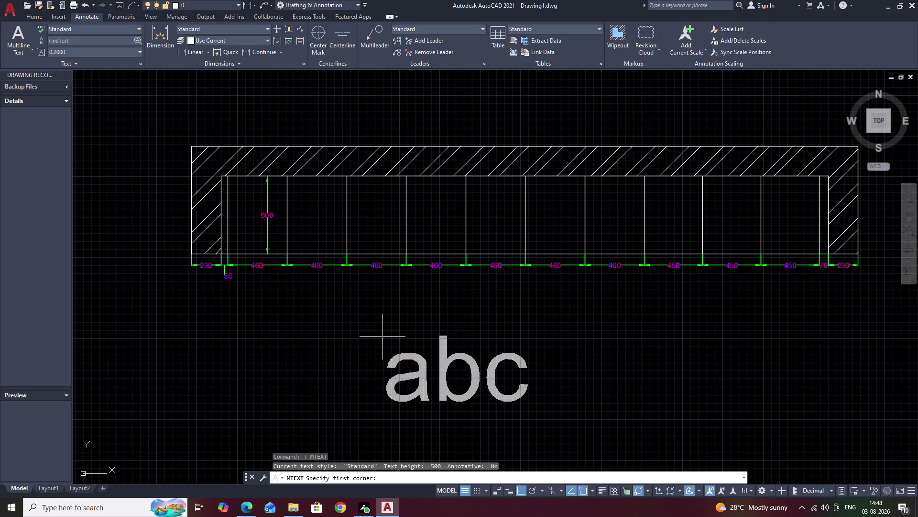
key(Escape)
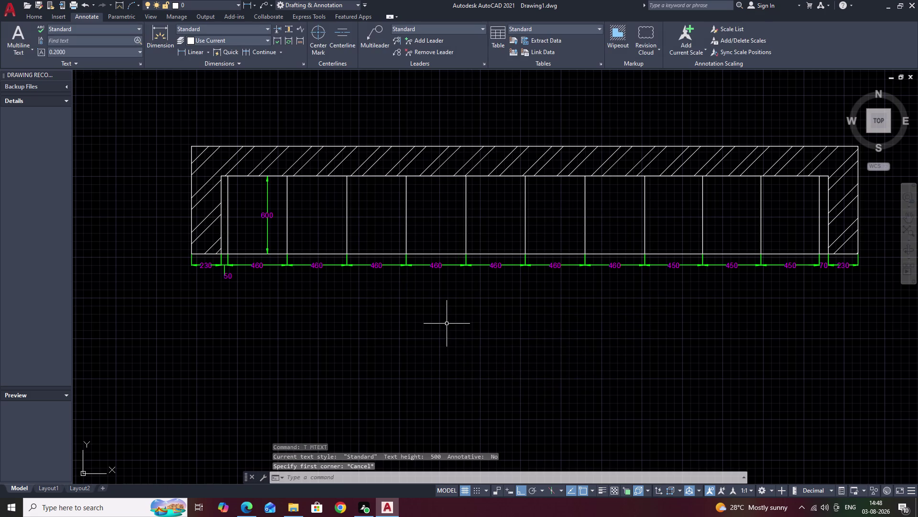
key(space)
key(Escape)
Change the Standard text style height to 300 and begin multiline text.
text(S)
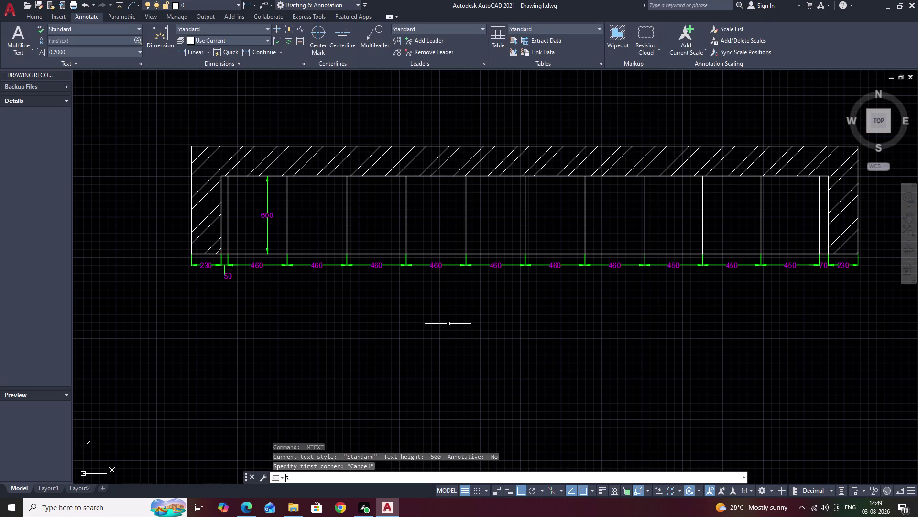
text(TY)
key(space)
drag(513, 248, 482, 249)
key(BackSpace)
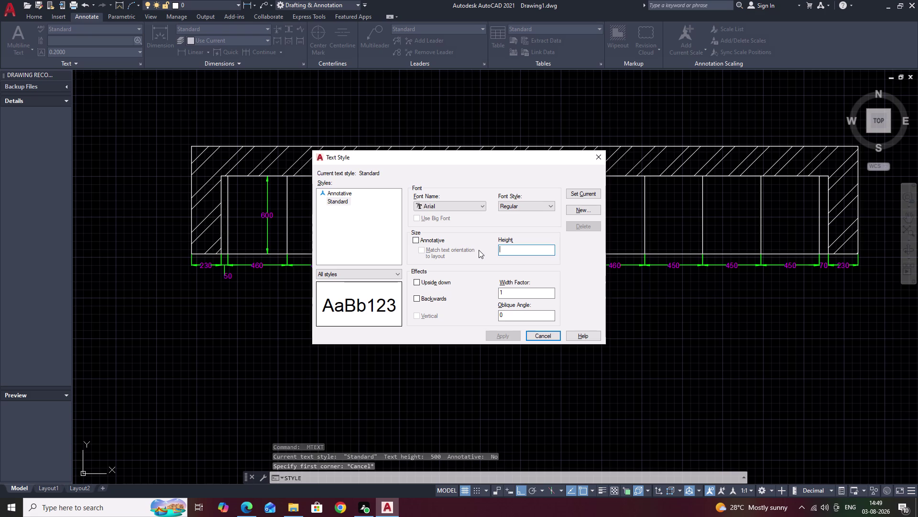
text(300)
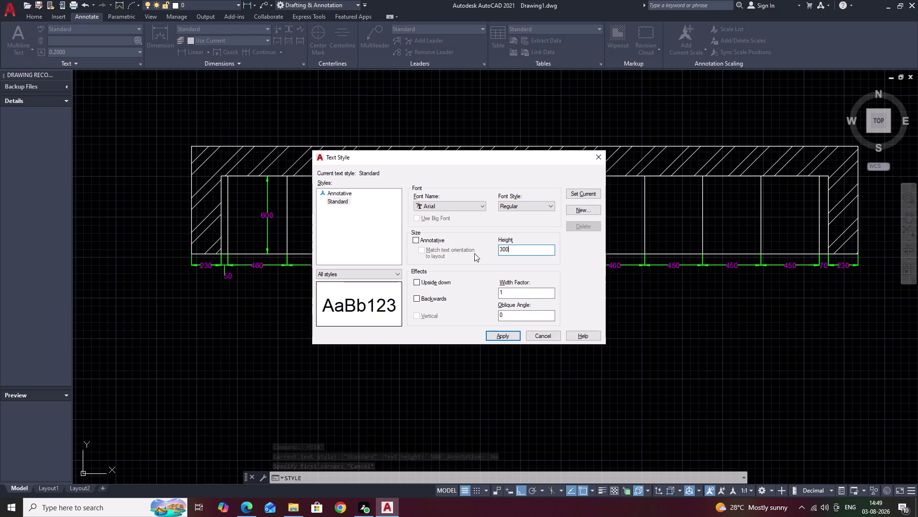
click(500, 336)
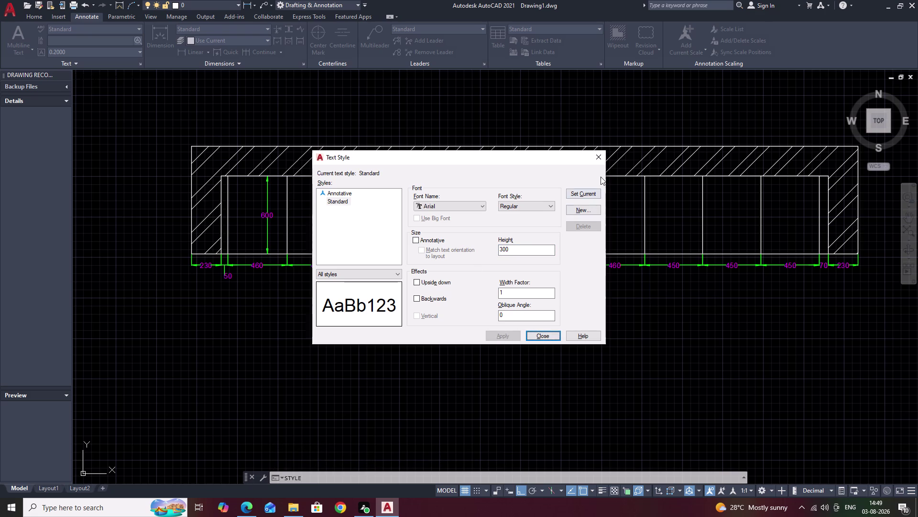
click(600, 159)
text(T)
key(space)
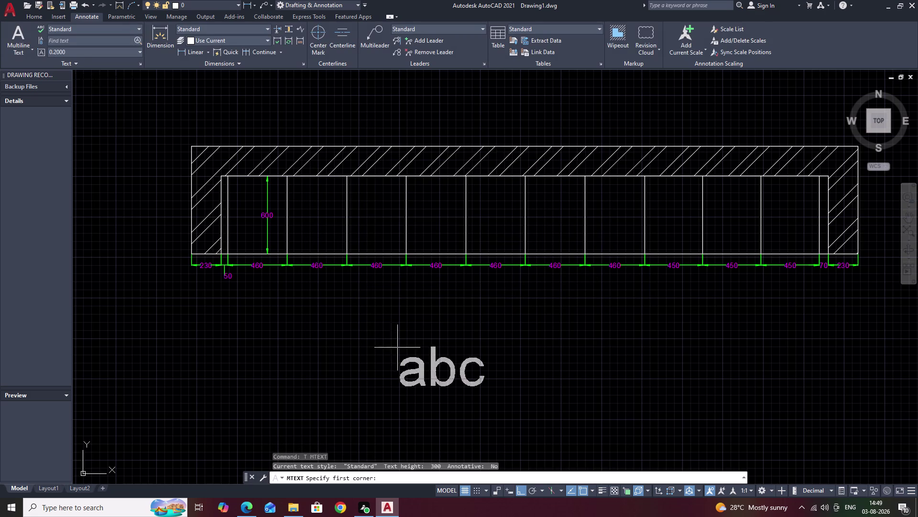
Draw a multiline text box below the plan and type PLAN.
drag(438, 330, 521, 338)
click(626, 349)
drag(626, 349, 641, 355)
right_click(626, 348)
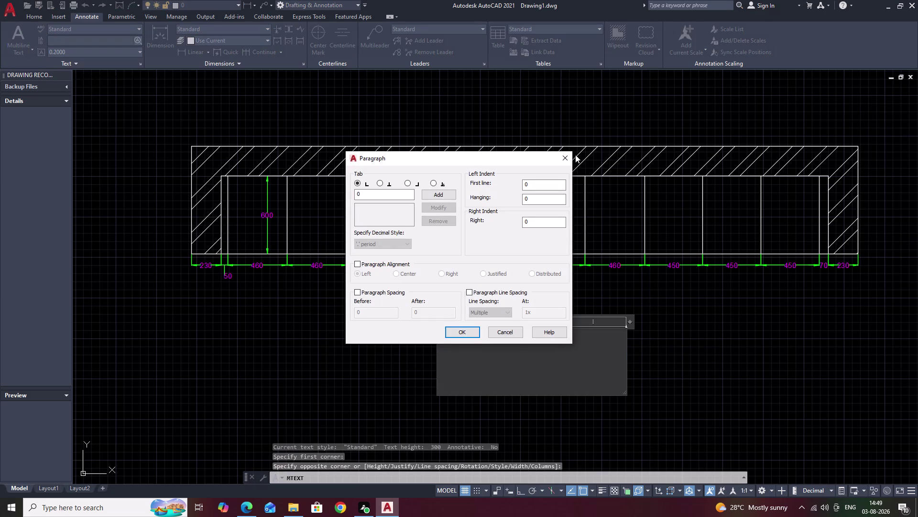
click(564, 155)
text(PL)
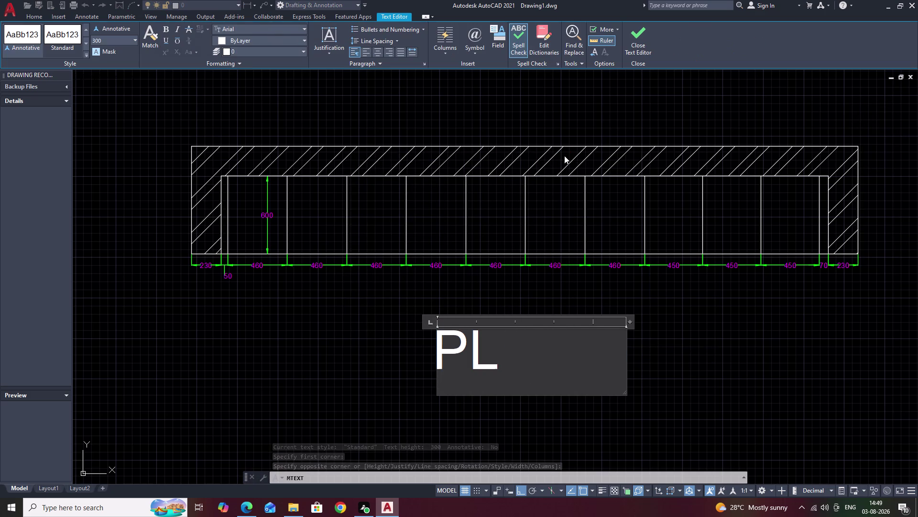
text(A)
key(n)
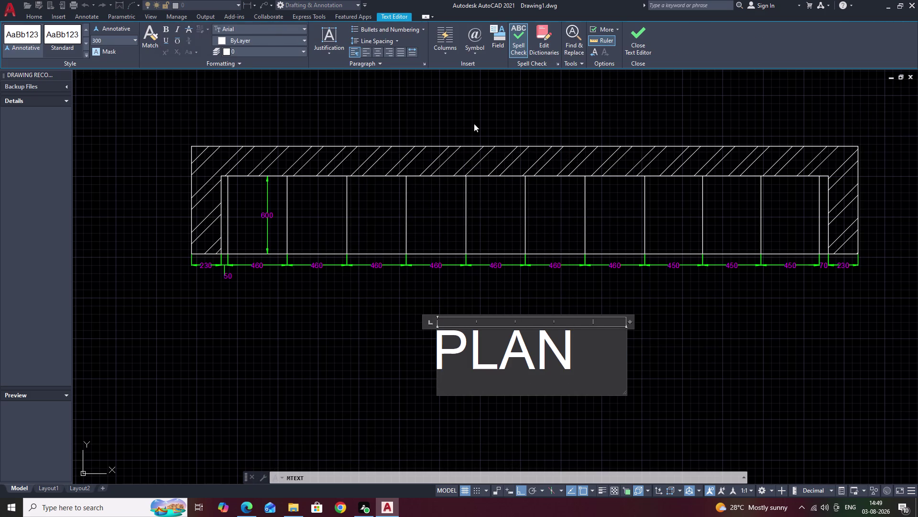
Centre the PLAN text, make it magenta, and finish editing.
click(375, 52)
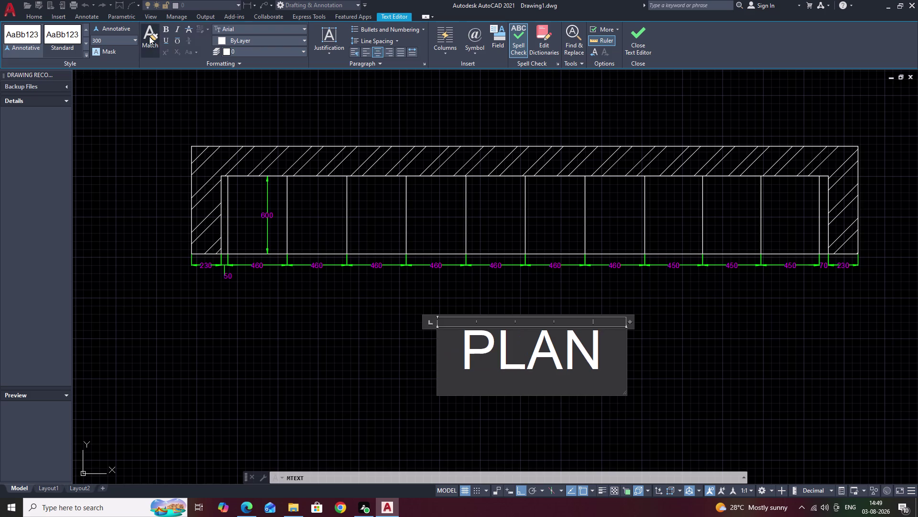
click(259, 38)
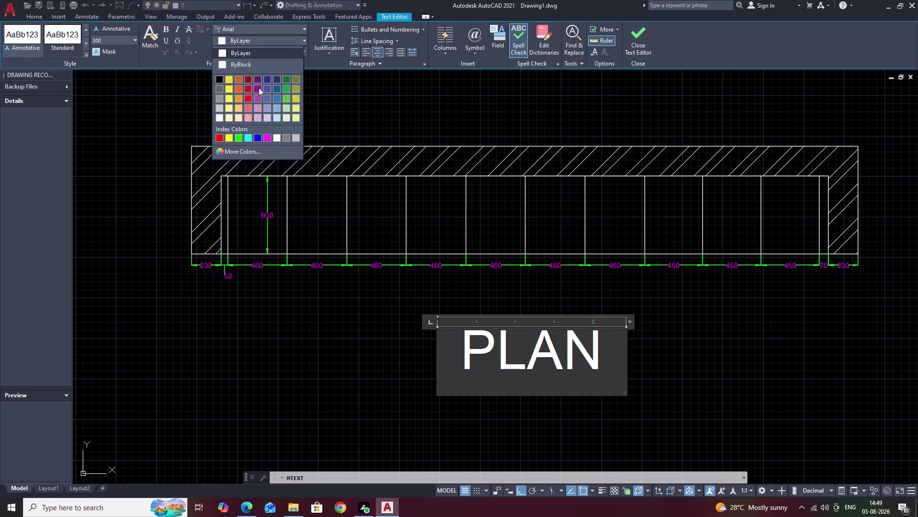
click(267, 136)
drag(601, 355, 431, 346)
click(270, 40)
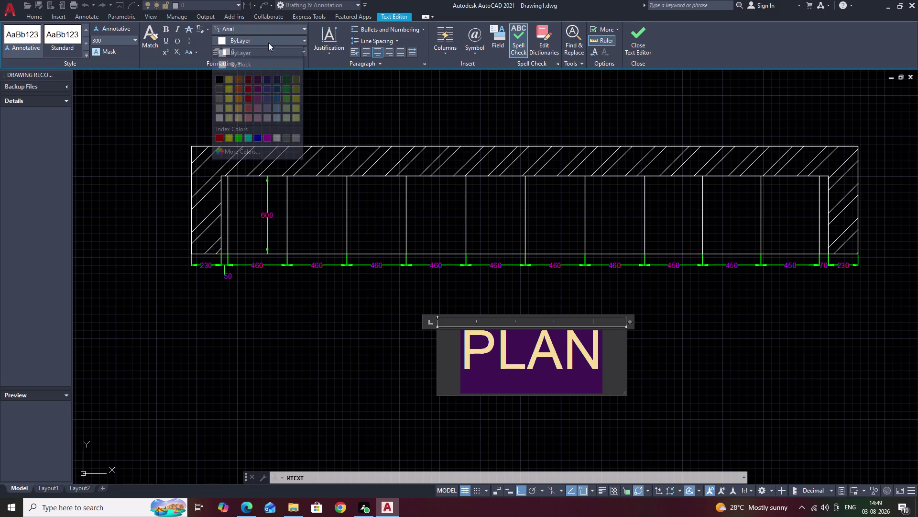
click(265, 137)
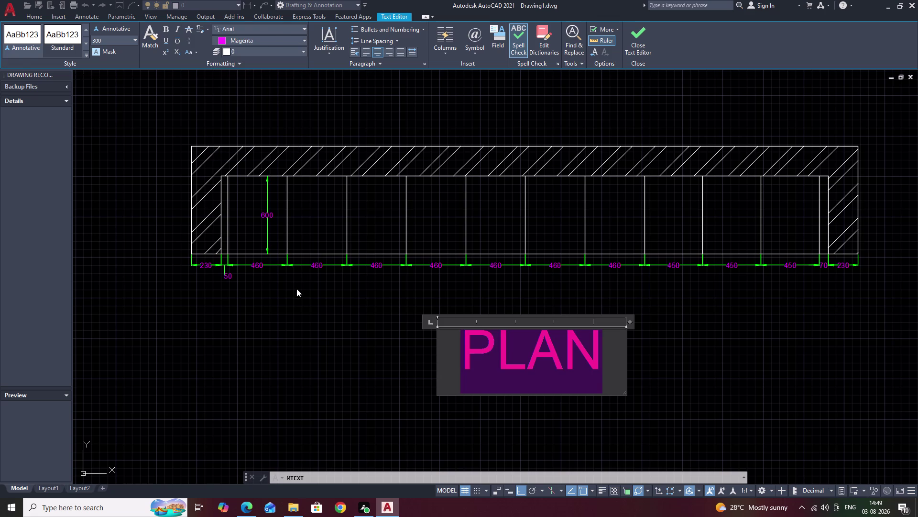
click(297, 288)
Pan to show the plan with its label, then select the PLAN label.
middle_drag(746, 352, 699, 340)
scroll(down, 3)
scroll(down, 3)
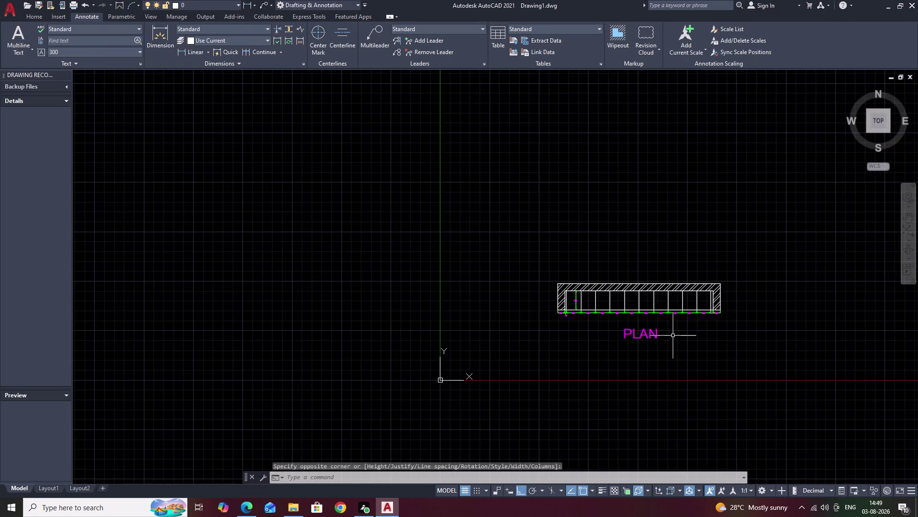
scroll(up, 3)
middle_drag(664, 332, 667, 309)
drag(656, 297, 549, 325)
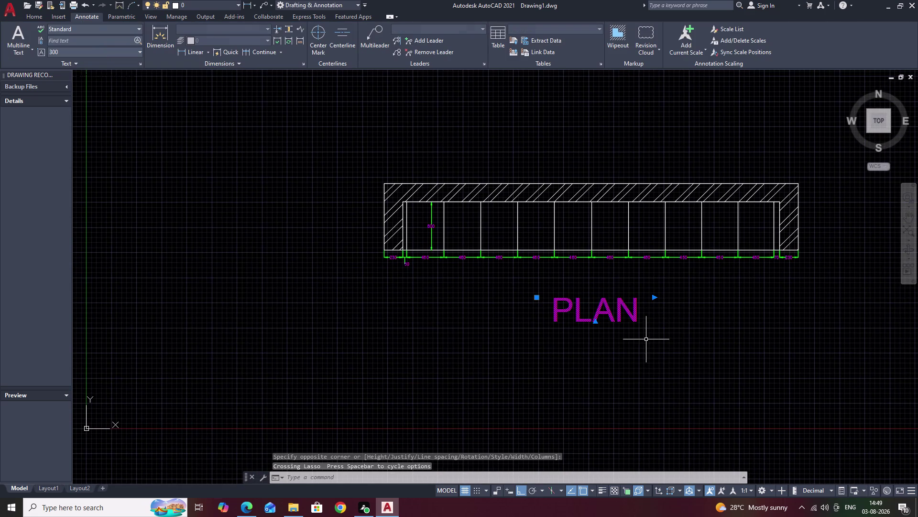
Erase the PLAN label and change the Standard text style height to 200.
text(E)
key(space)
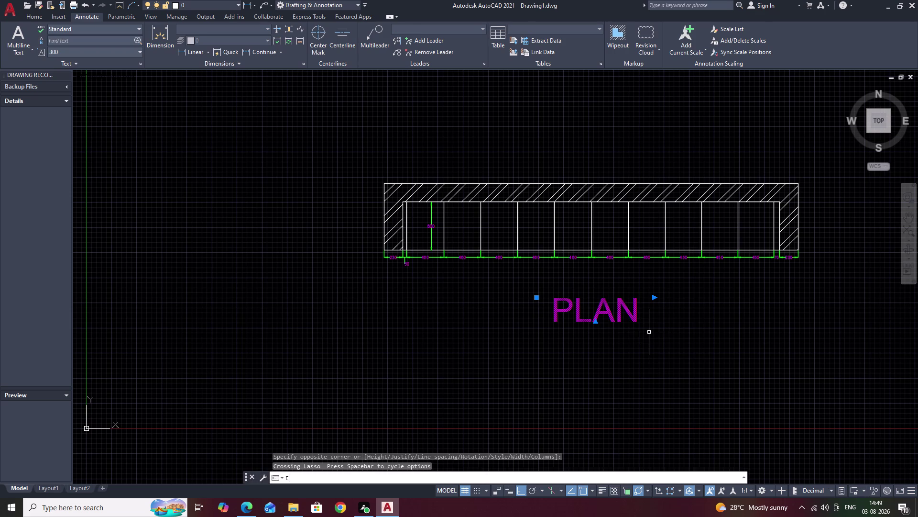
text(ST)
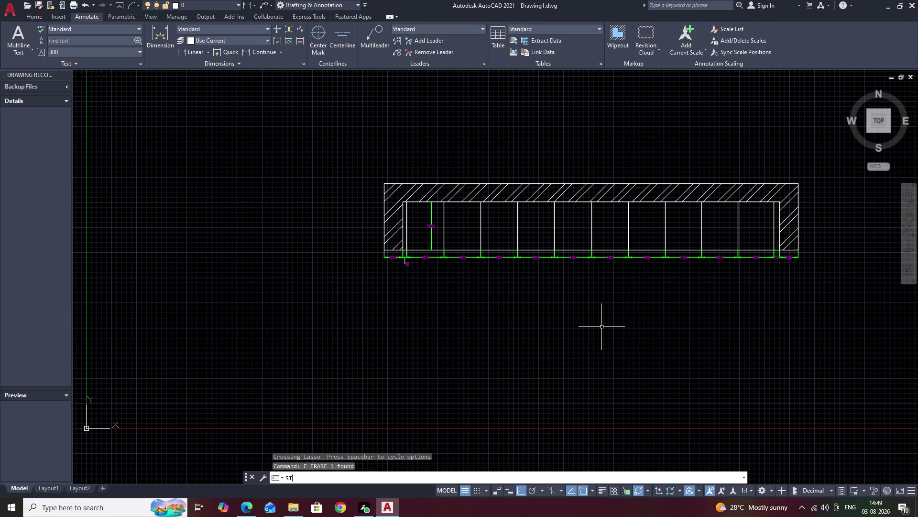
text(Y)
key(space)
drag(522, 250, 462, 247)
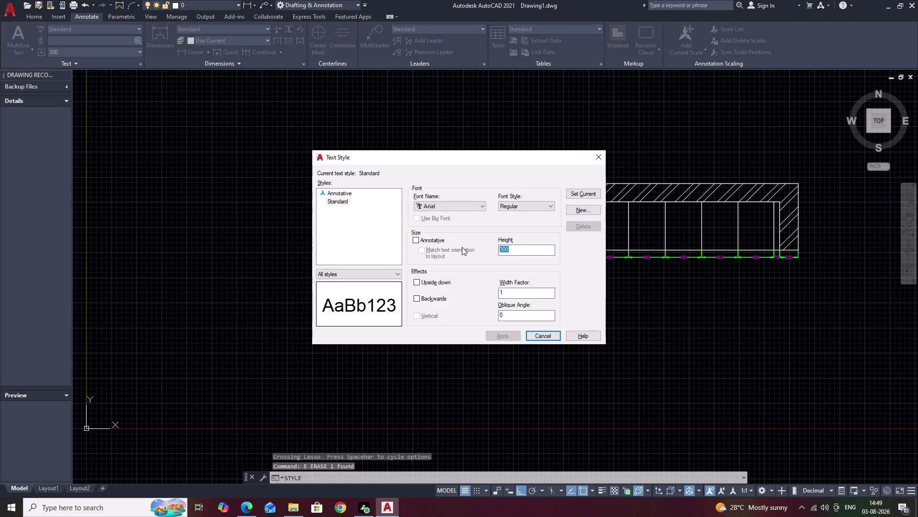
key(BackSpace)
text(200)
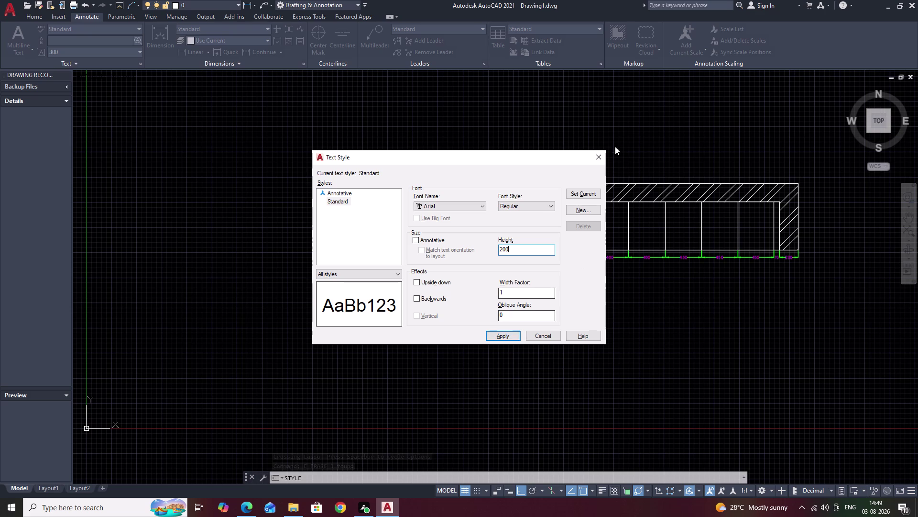
click(503, 337)
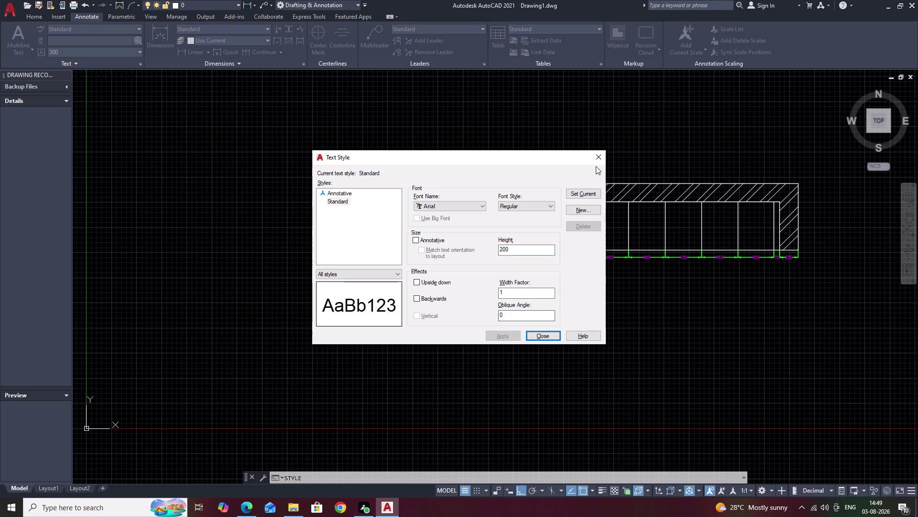
click(598, 155)
Start a centred, magenta multiline text area below the plan, then abandon it.
text(T)
key(space)
scroll(up, 3)
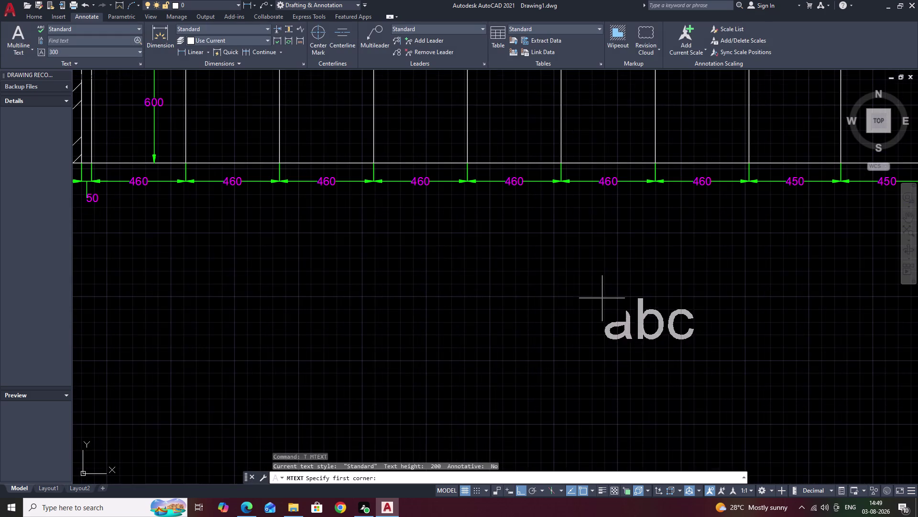
scroll(down, 3)
drag(475, 274, 523, 278)
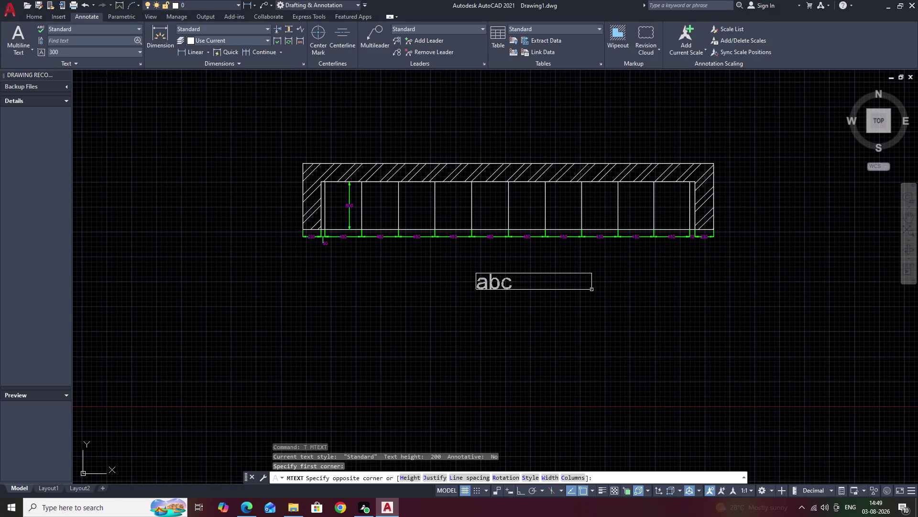
click(581, 293)
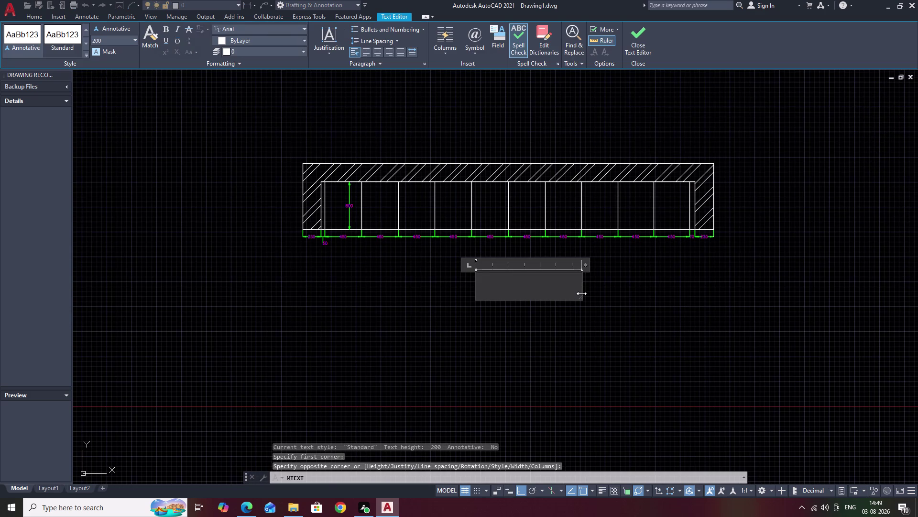
click(377, 52)
click(259, 36)
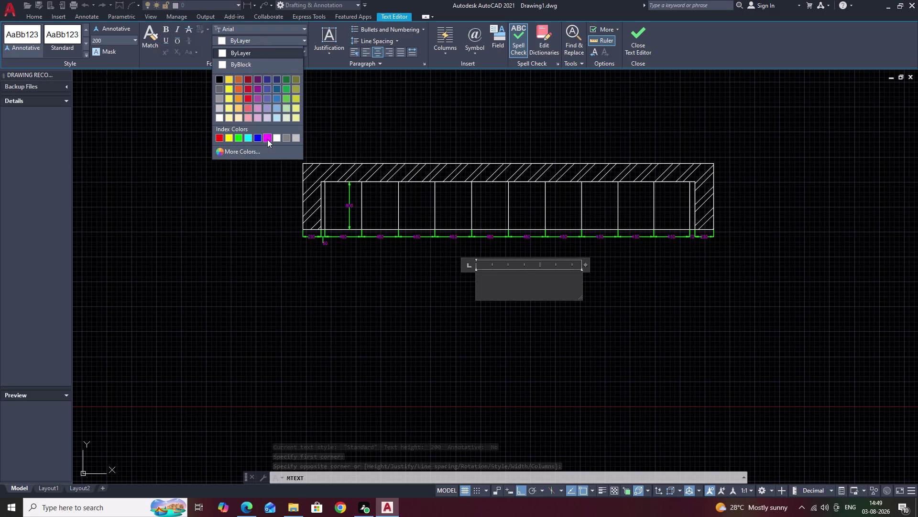
click(267, 140)
click(404, 113)
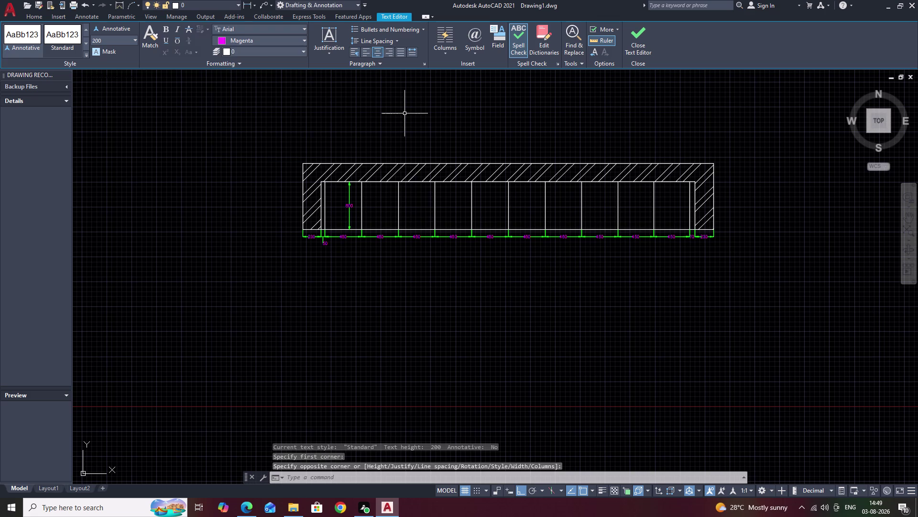
Redraw the text box below the plan, set magenta colour, and type PLAN.
text(T)
key(space)
drag(471, 284, 523, 288)
drag(538, 288, 548, 294)
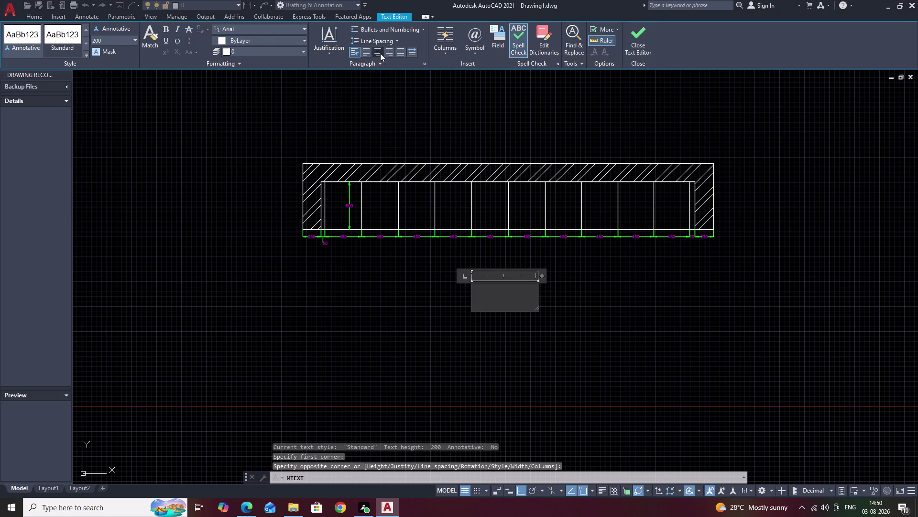
click(379, 53)
click(289, 42)
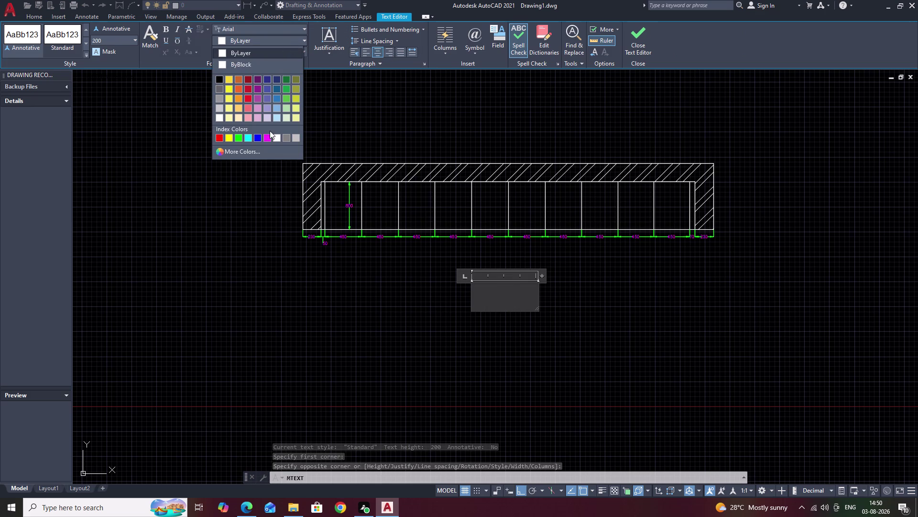
click(270, 137)
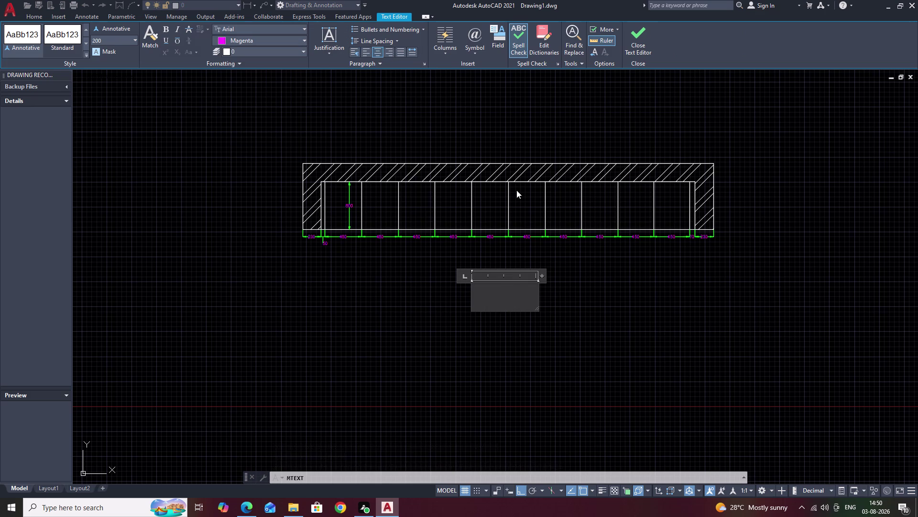
text(PLA)
key(n)
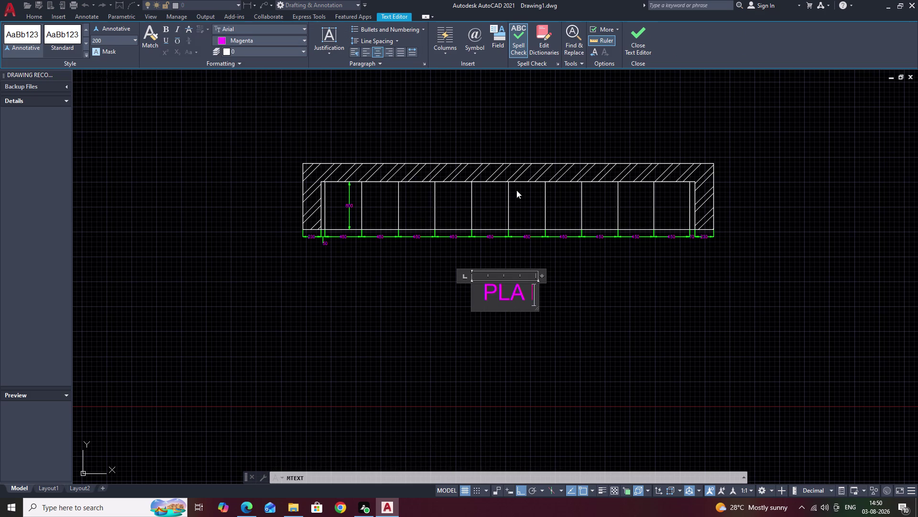
click(564, 257)
Turn off the background grid with F7 and centre the plan and label.
scroll(up, 3)
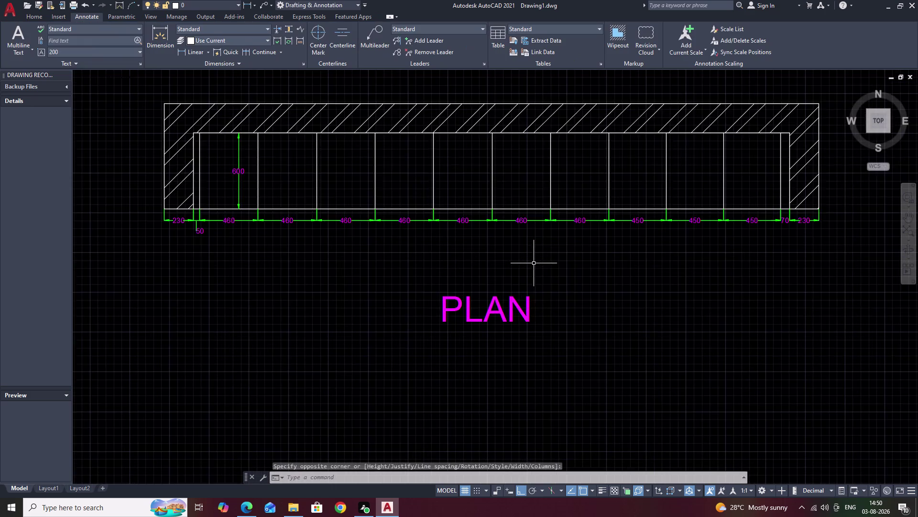
scroll(down, 3)
scroll(up, 3)
middle_drag(556, 273, 614, 267)
middle_drag(586, 261, 566, 306)
middle_drag(568, 301, 551, 304)
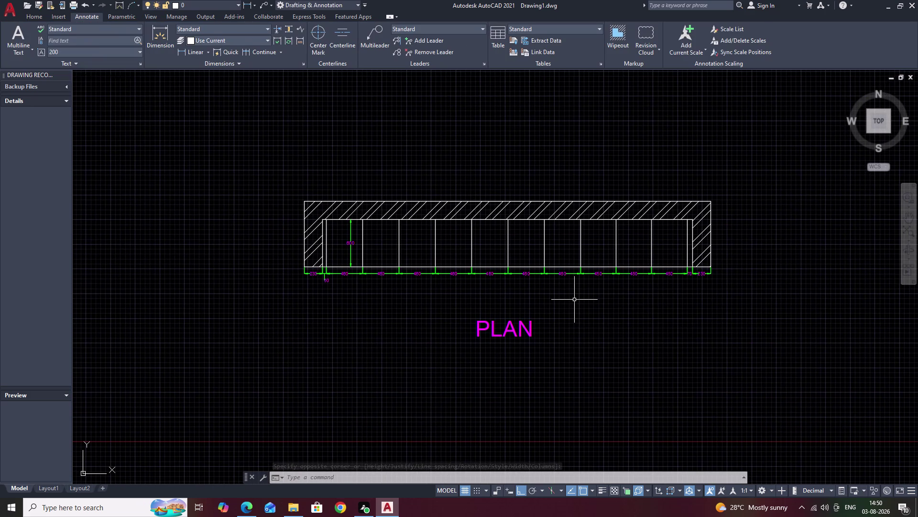
middle_click(554, 298)
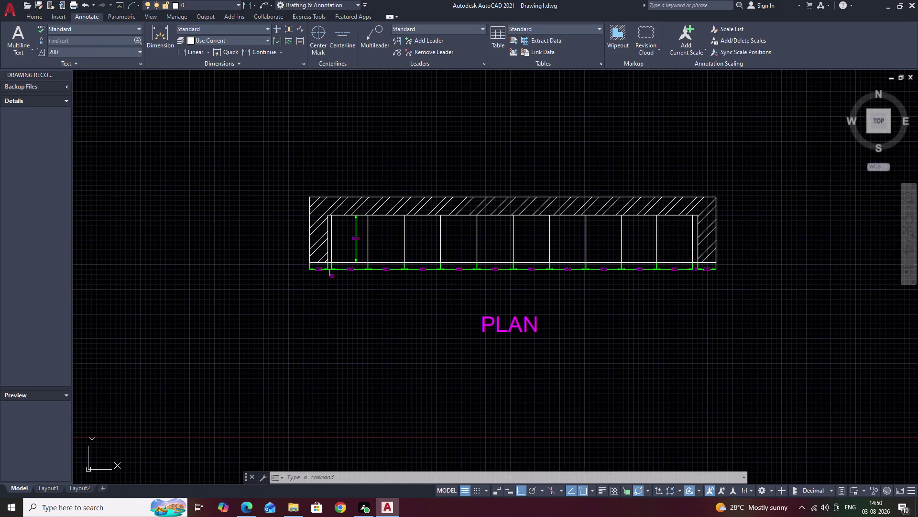
key(F7)
scroll(up, 3)
scroll(down, 3)
scroll(up, 3)
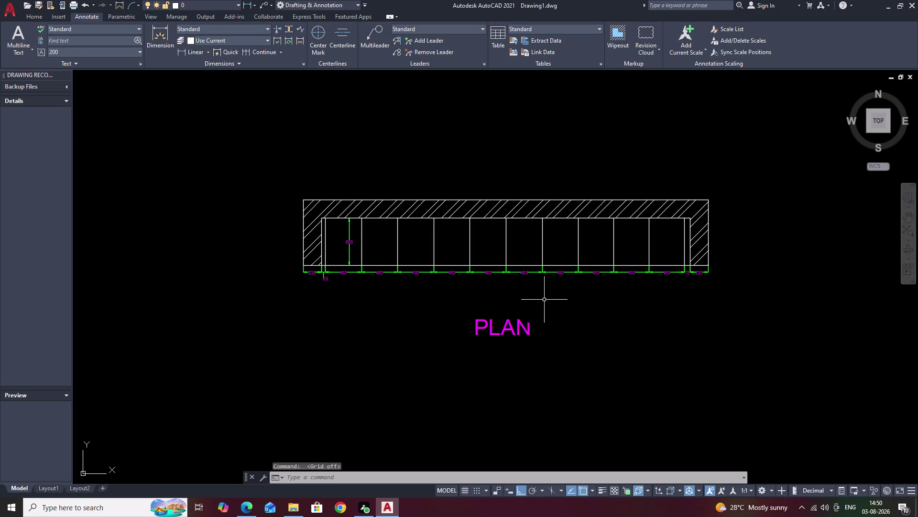
middle_drag(545, 300, 573, 294)
middle_drag(573, 294, 569, 323)
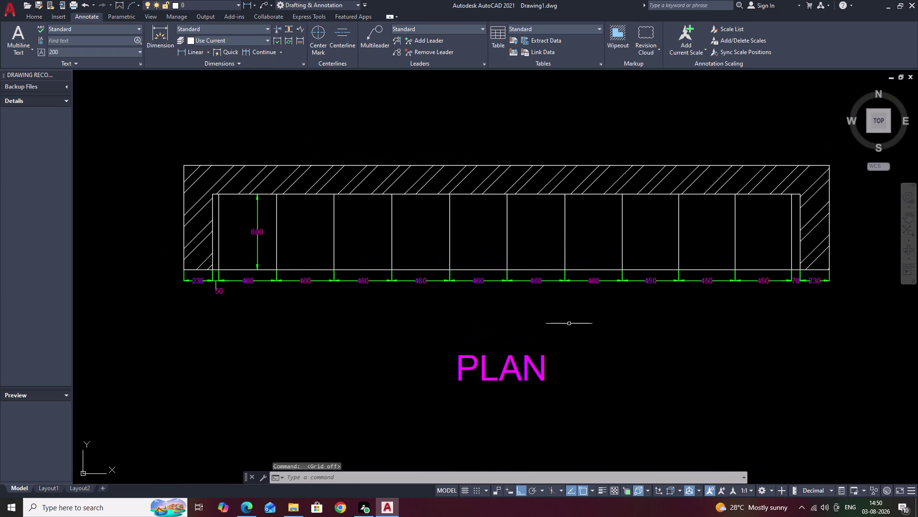
Save the drawing as PLAN.dwg in the Documents\11645 folder.
key(s)
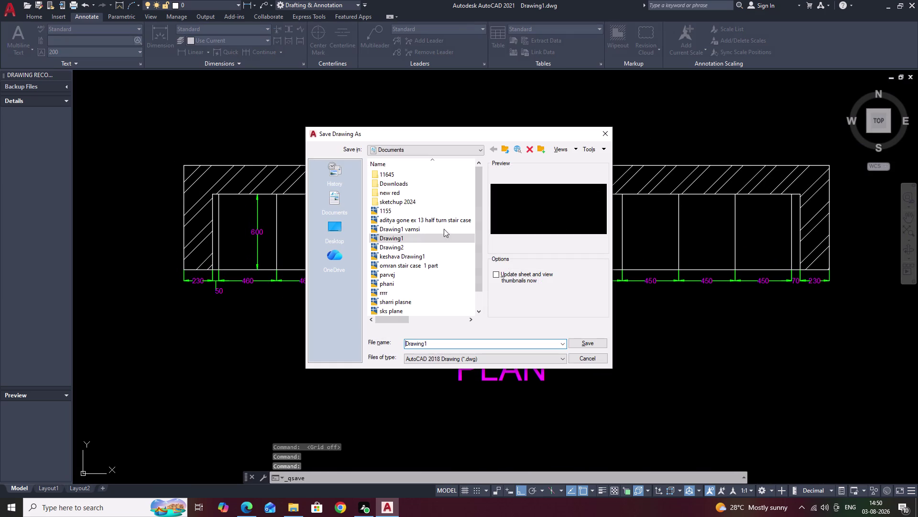
click(333, 225)
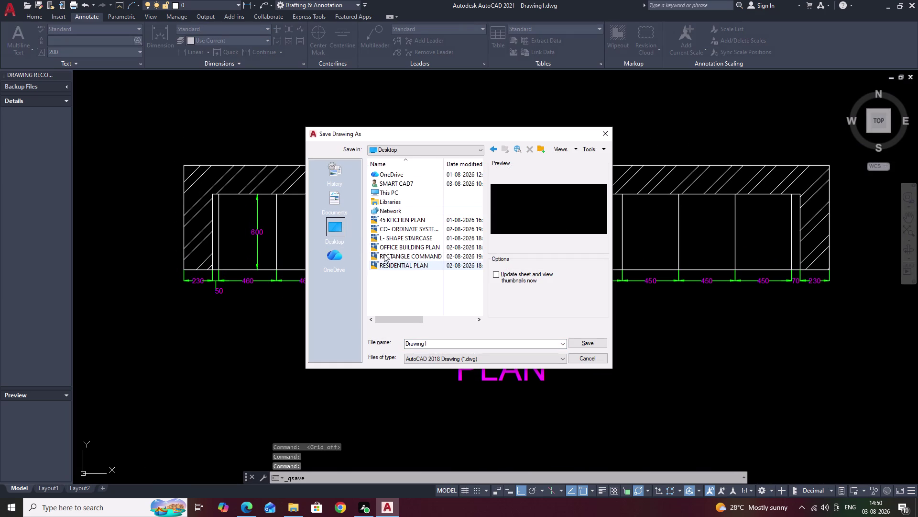
click(335, 204)
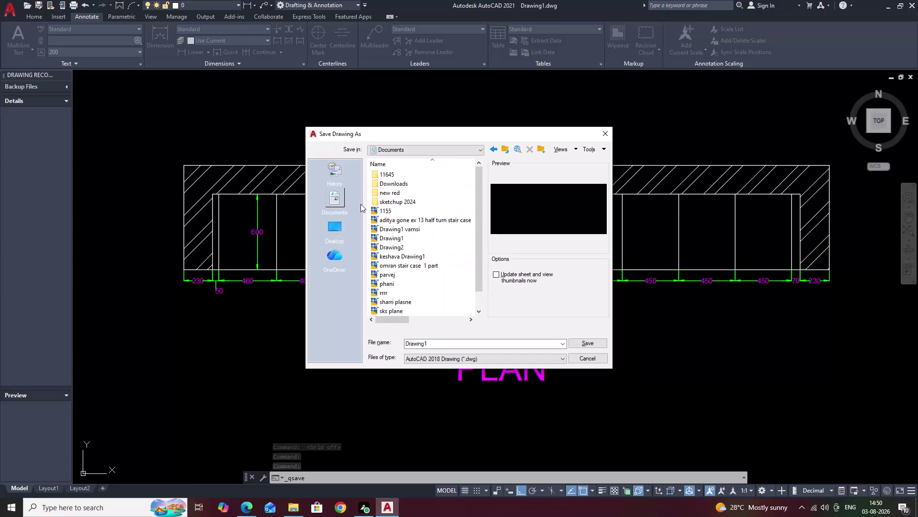
double_click(403, 174)
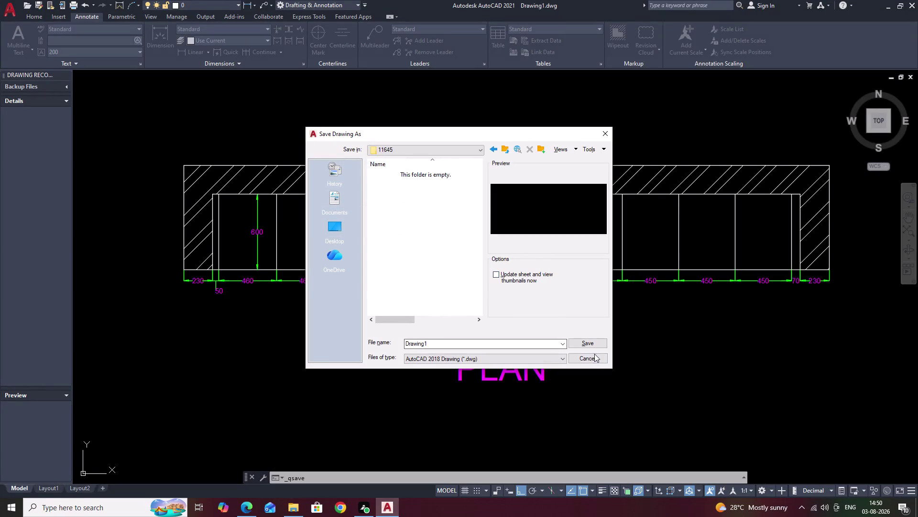
drag(452, 342, 379, 334)
key(BackSpace)
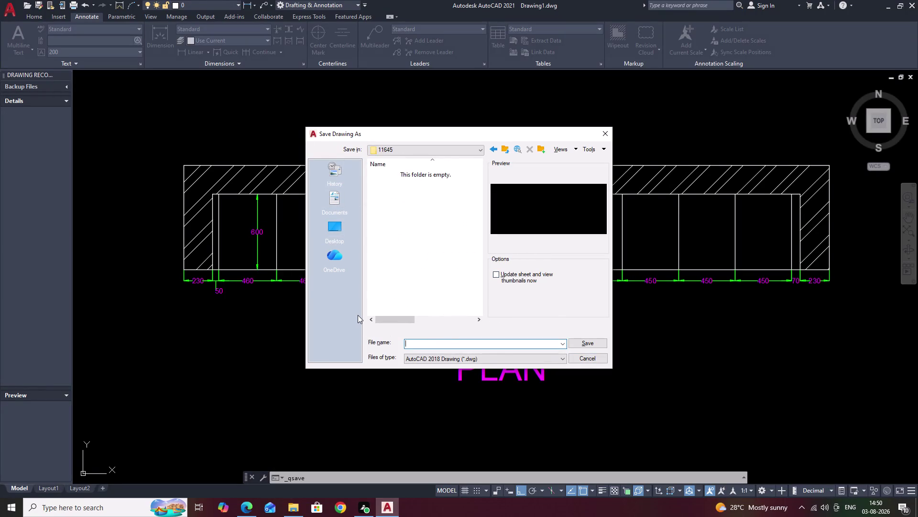
text(PLA)
text(N)
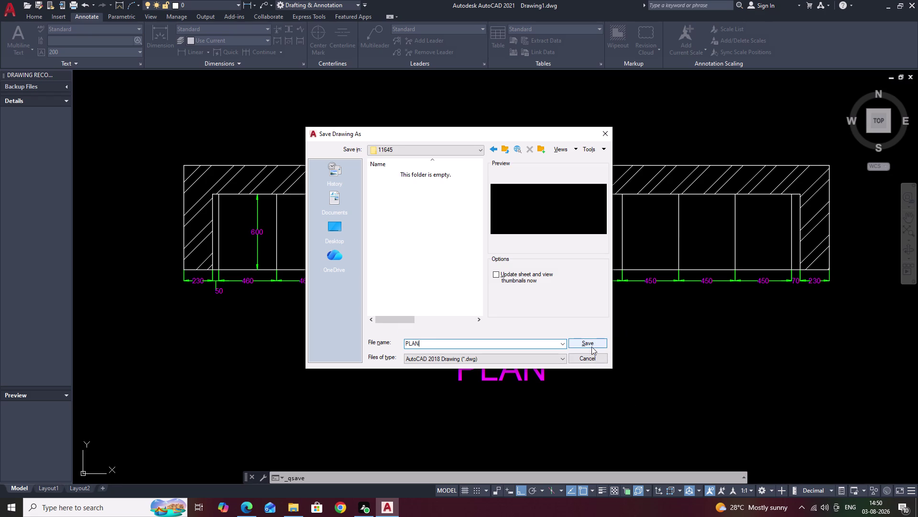
click(592, 345)
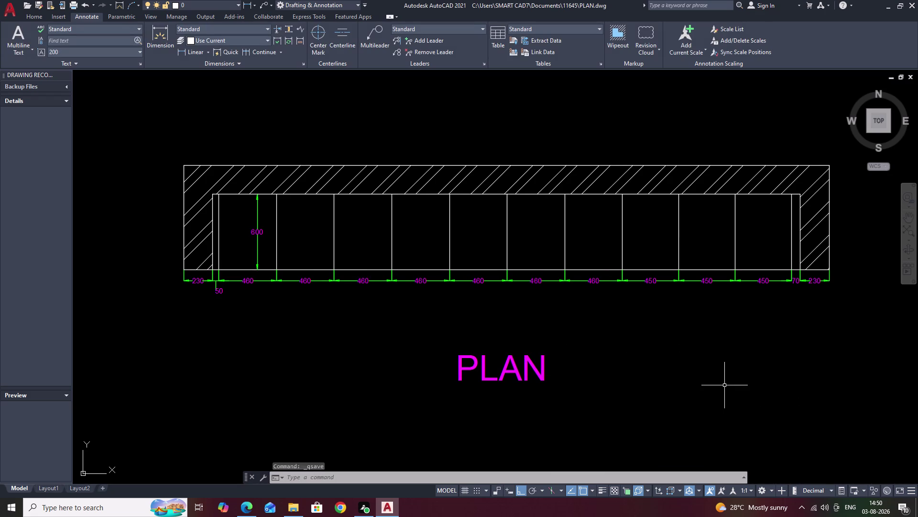
key(ctrl+p)
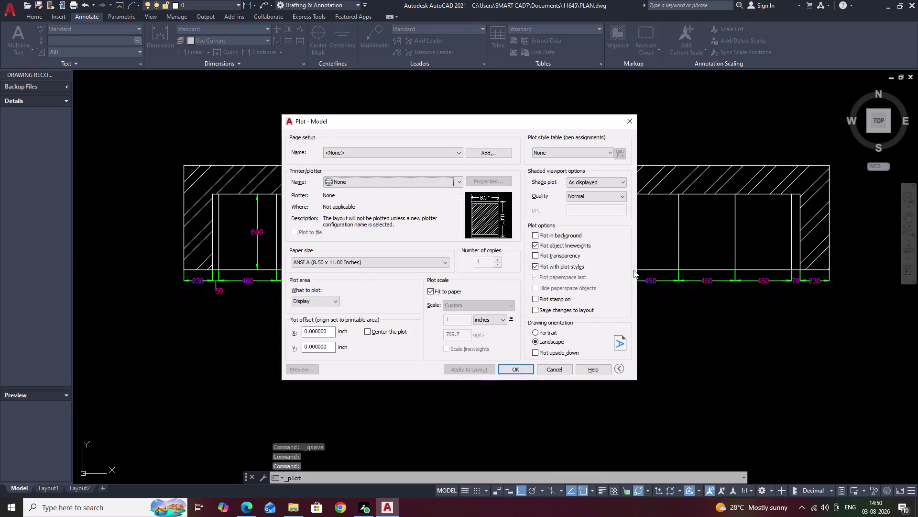
Choose the AutoCAD PDF (High Quality Print) plotter with ANSI A paper.
click(399, 184)
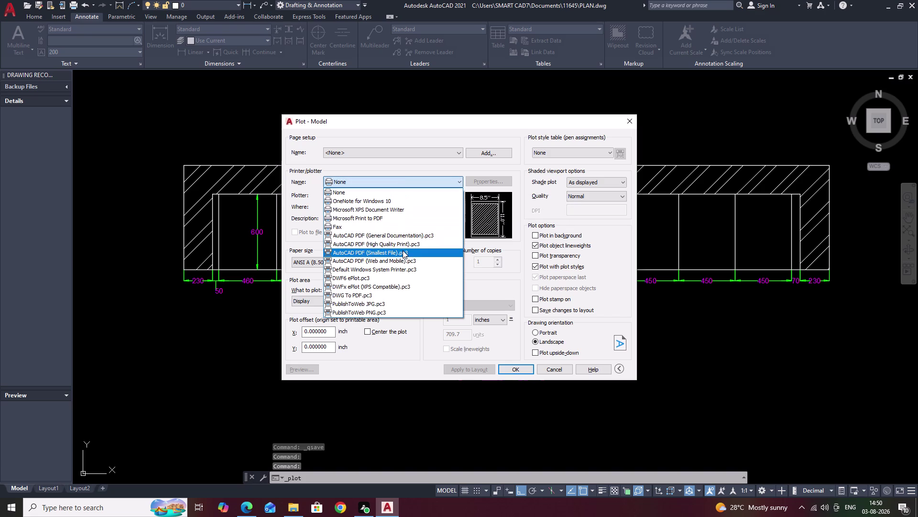
click(402, 243)
click(366, 260)
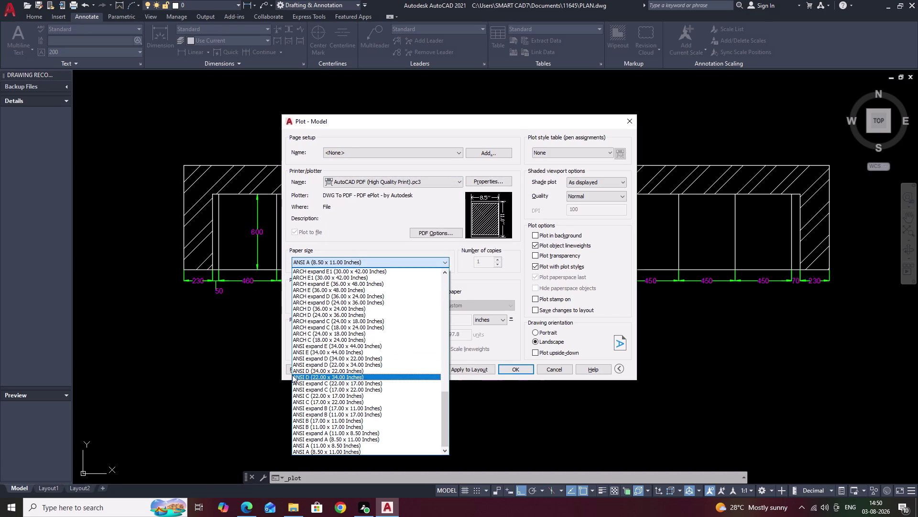
click(213, 364)
click(321, 300)
click(323, 328)
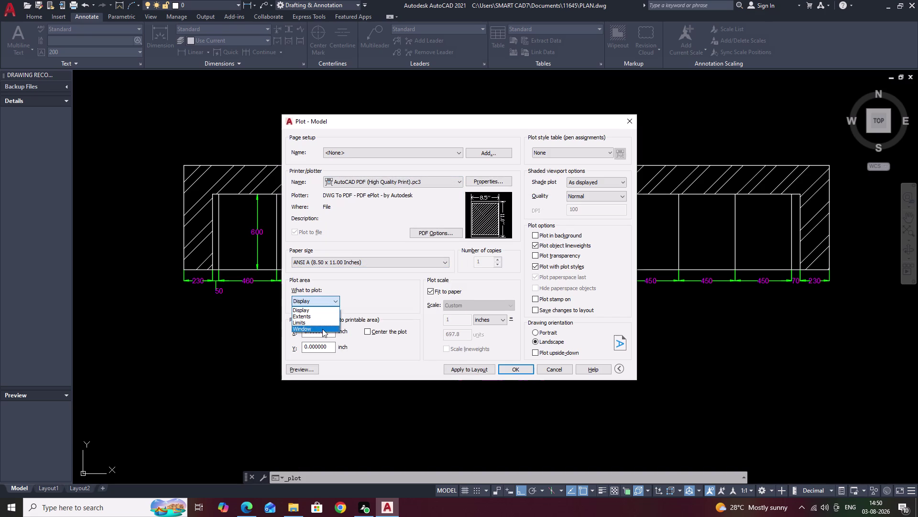
Plot a picked window in portrait orientation, saving PLAN-Model.pdf into 11645.
double_click(135, 113)
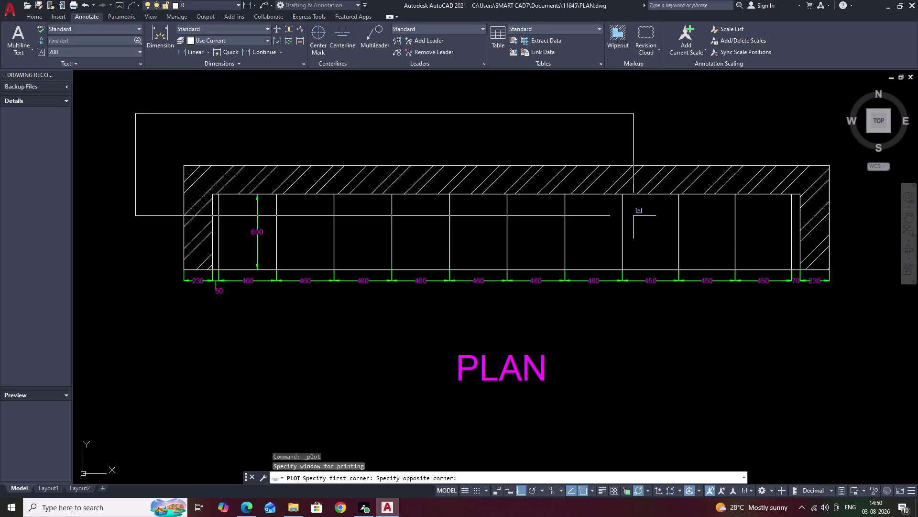
click(855, 433)
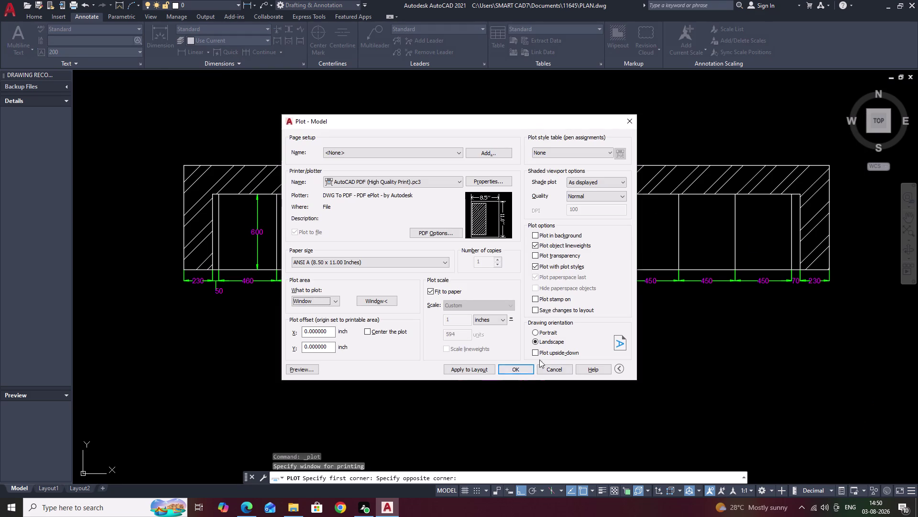
double_click(535, 334)
click(524, 367)
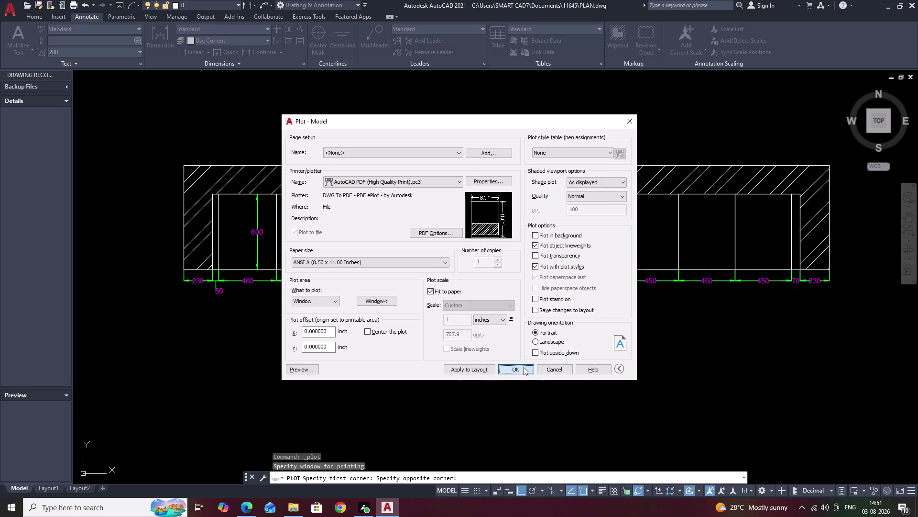
click(331, 199)
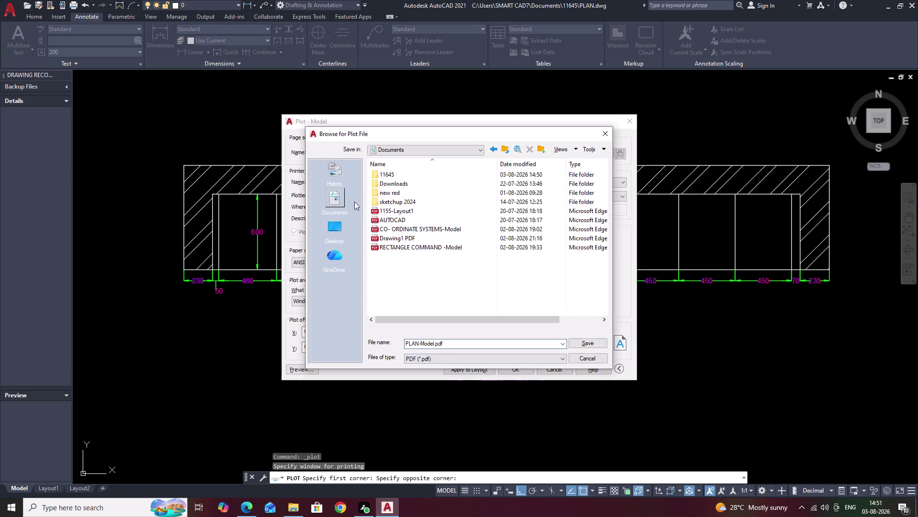
double_click(407, 175)
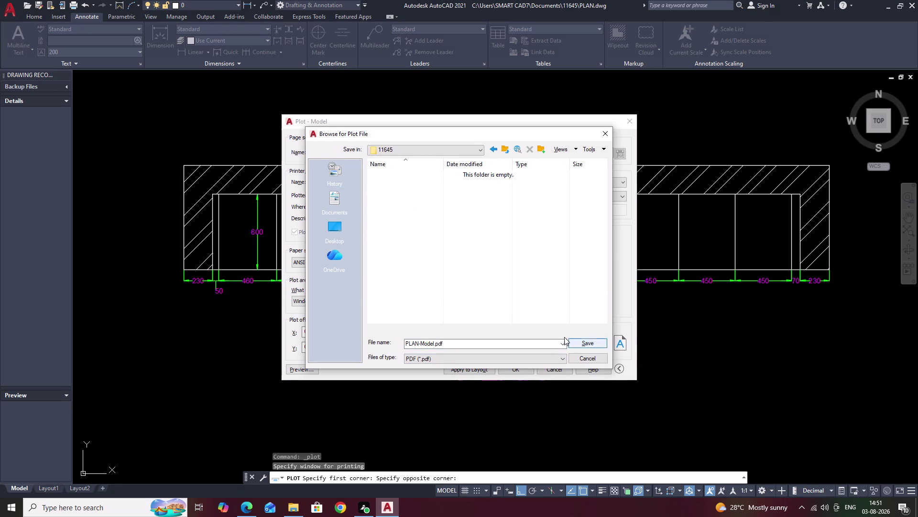
click(593, 342)
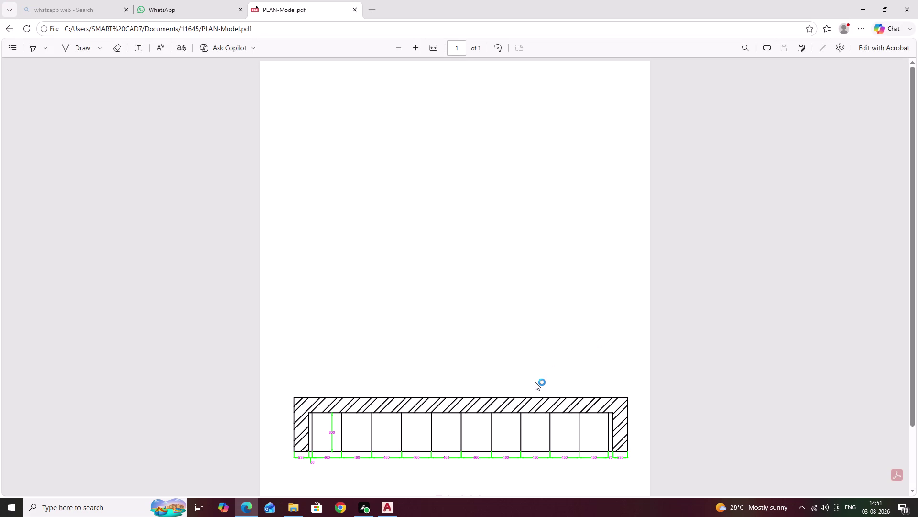
Scroll through PLAN-Model.pdf in Edge, then switch back to AutoCAD.
scroll(down, 3)
scroll(up, 3)
scroll(down, 3)
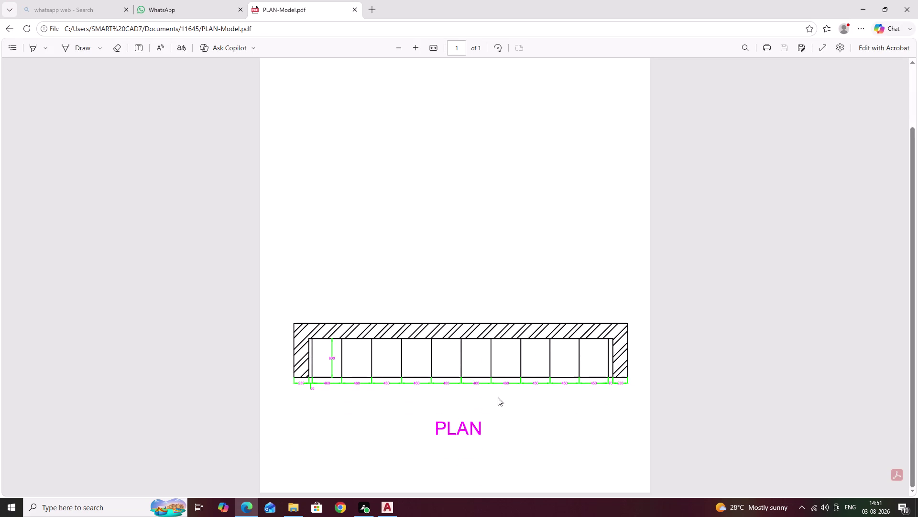
click(860, 5)
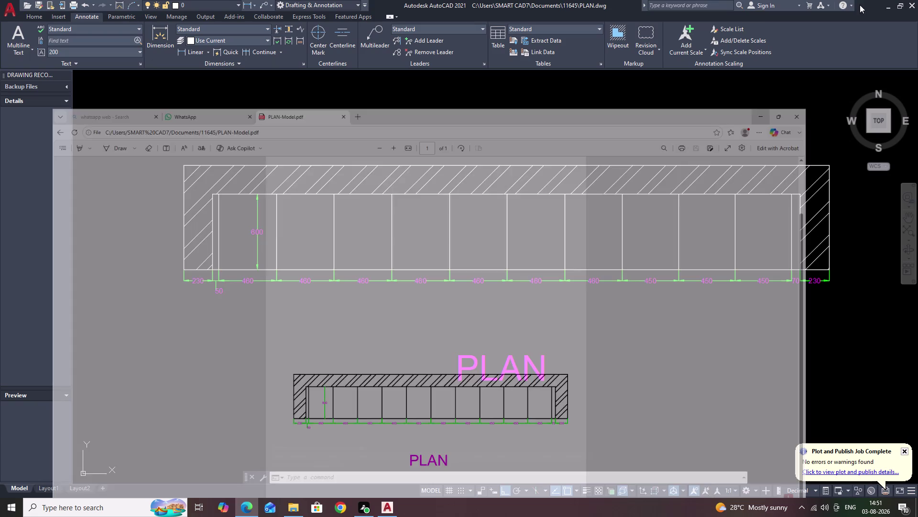